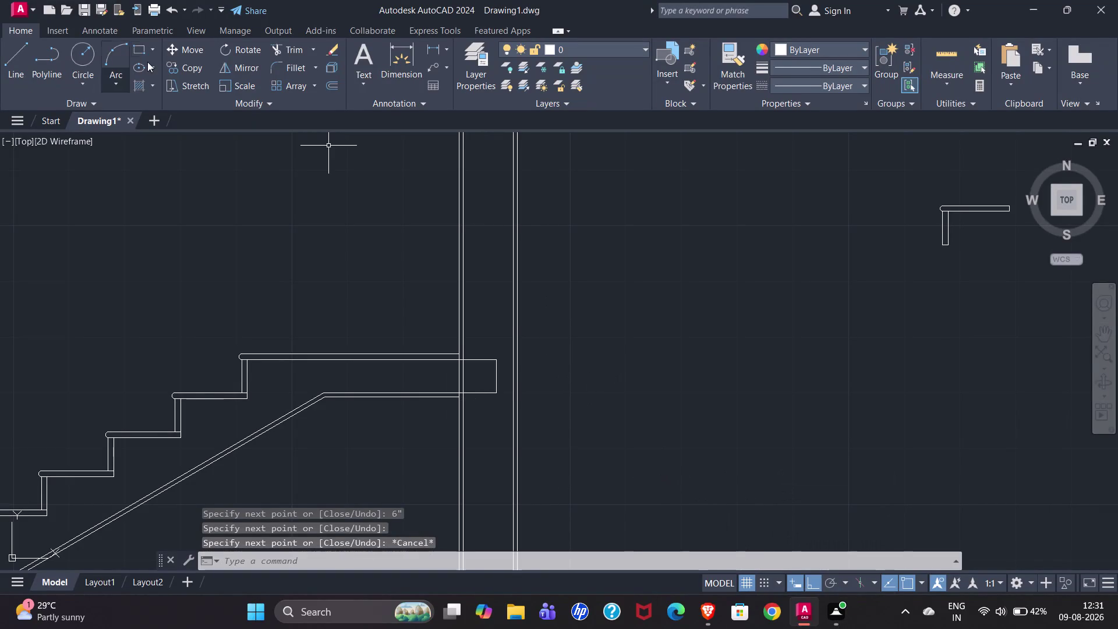
Fence-trim the excess line ends off the steps and waist slab, then zoom out.
click(284, 51)
drag(438, 380, 470, 376)
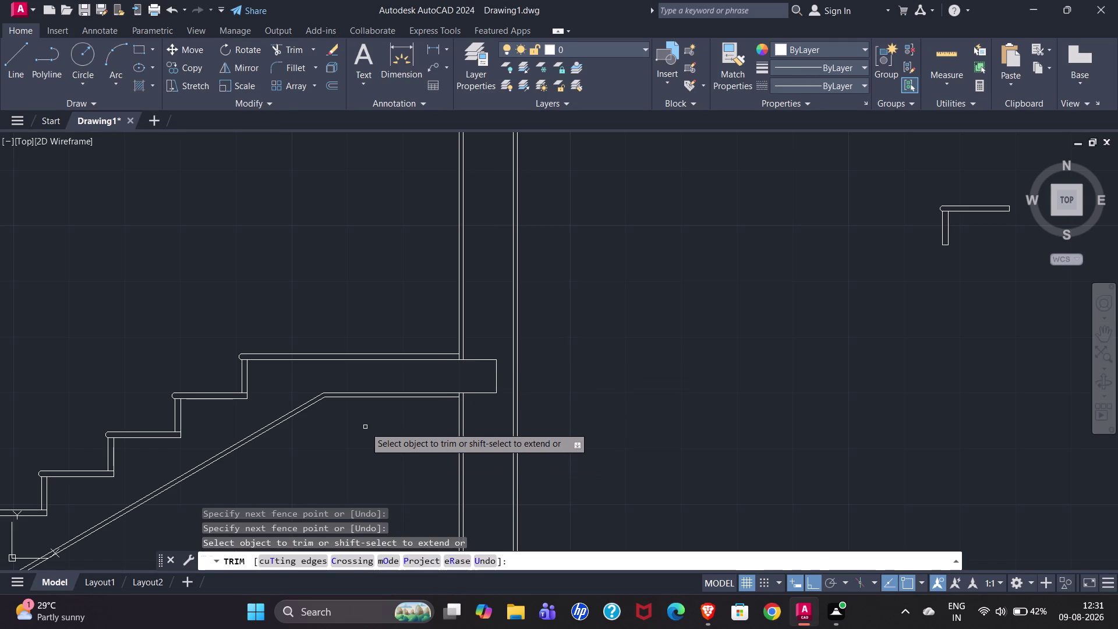
scroll(down, 3)
scroll(up, 3)
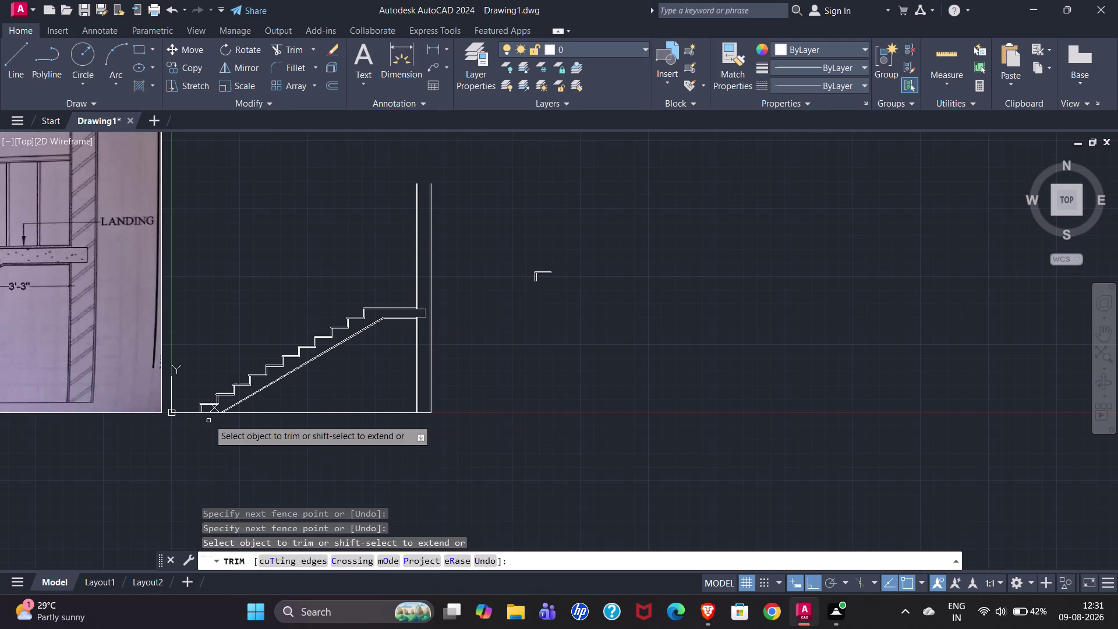
key(Escape)
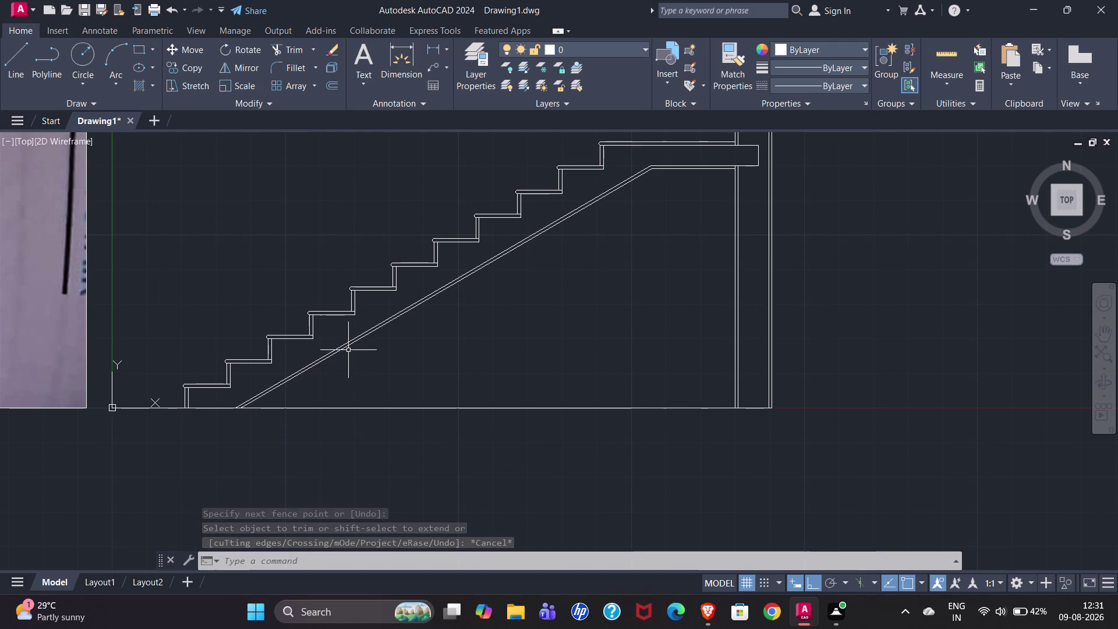
scroll(down, 3)
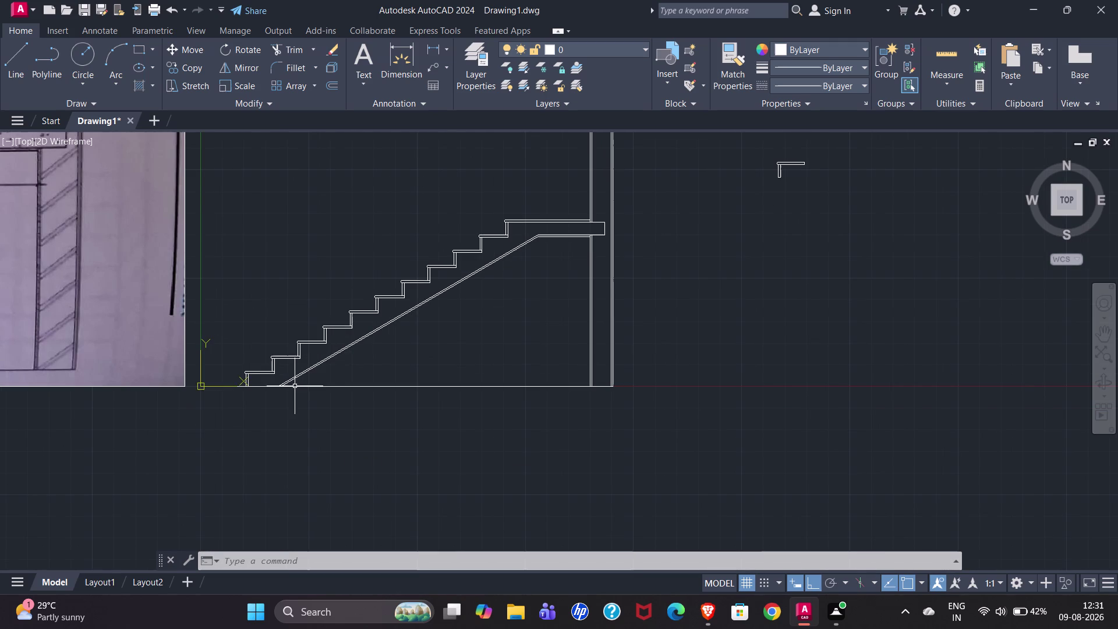
scroll(down, 3)
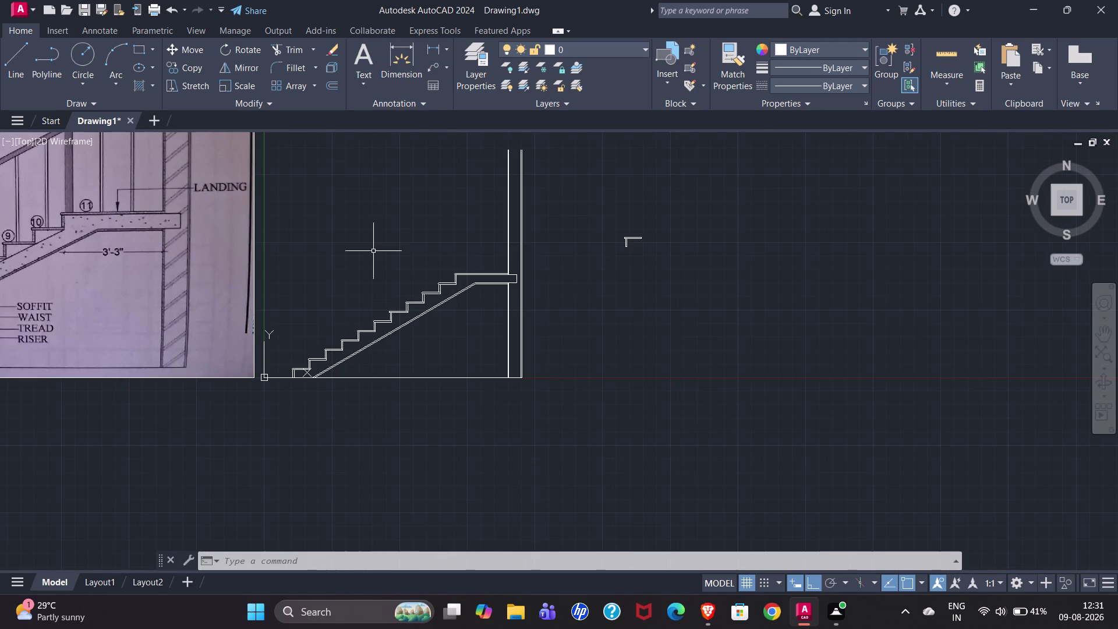
click(410, 35)
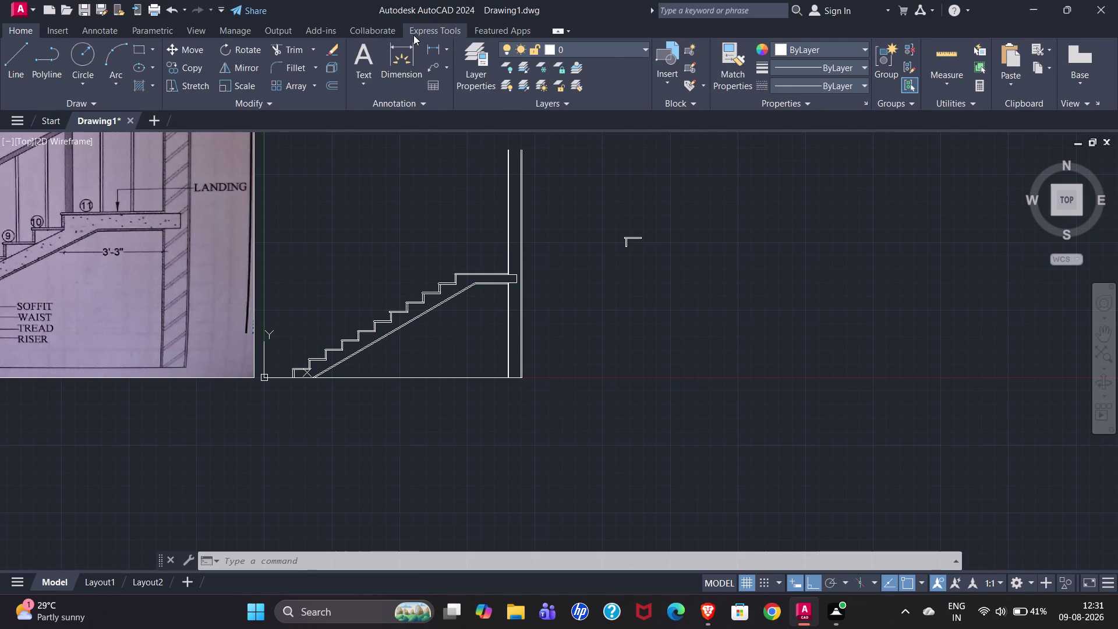
Start a break-line symbol with a 4-inch symbol size and 3-inch extension.
scroll(up, 3)
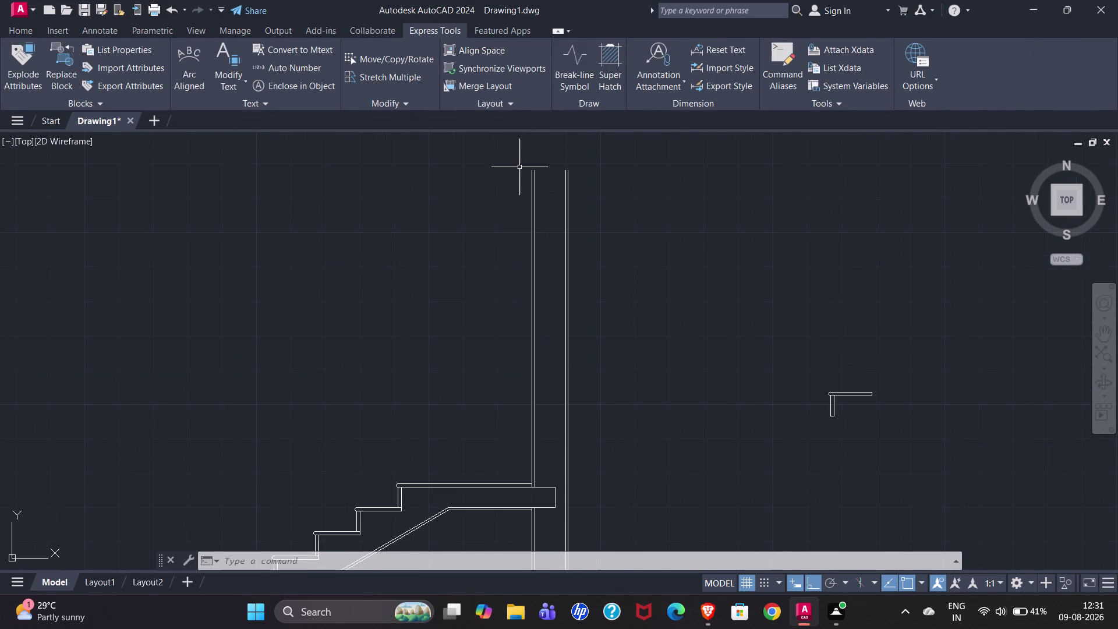
click(573, 63)
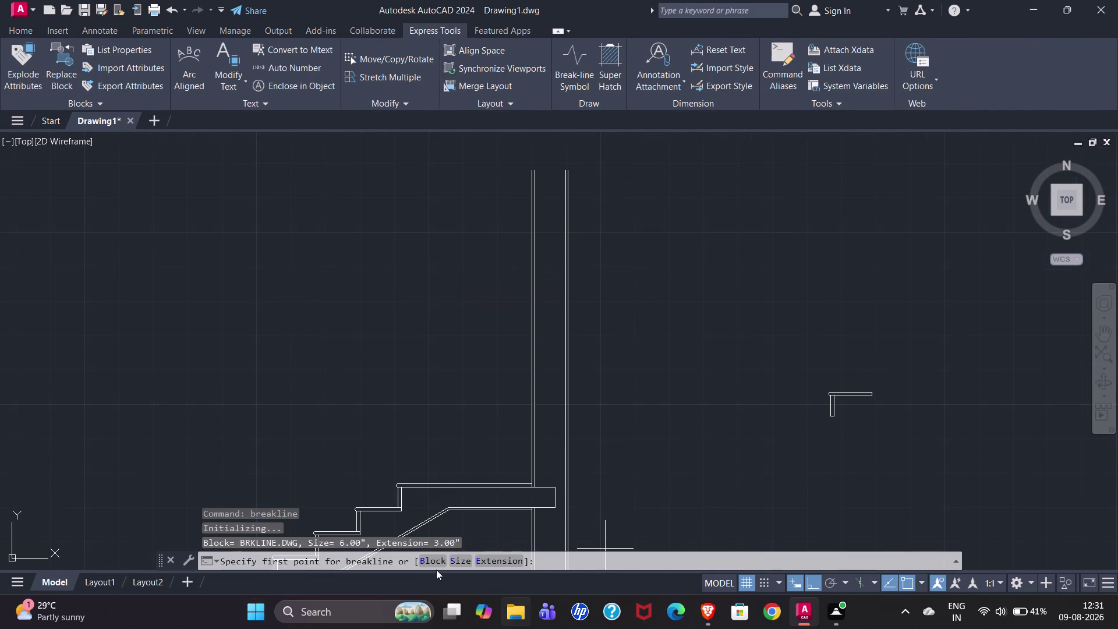
click(463, 558)
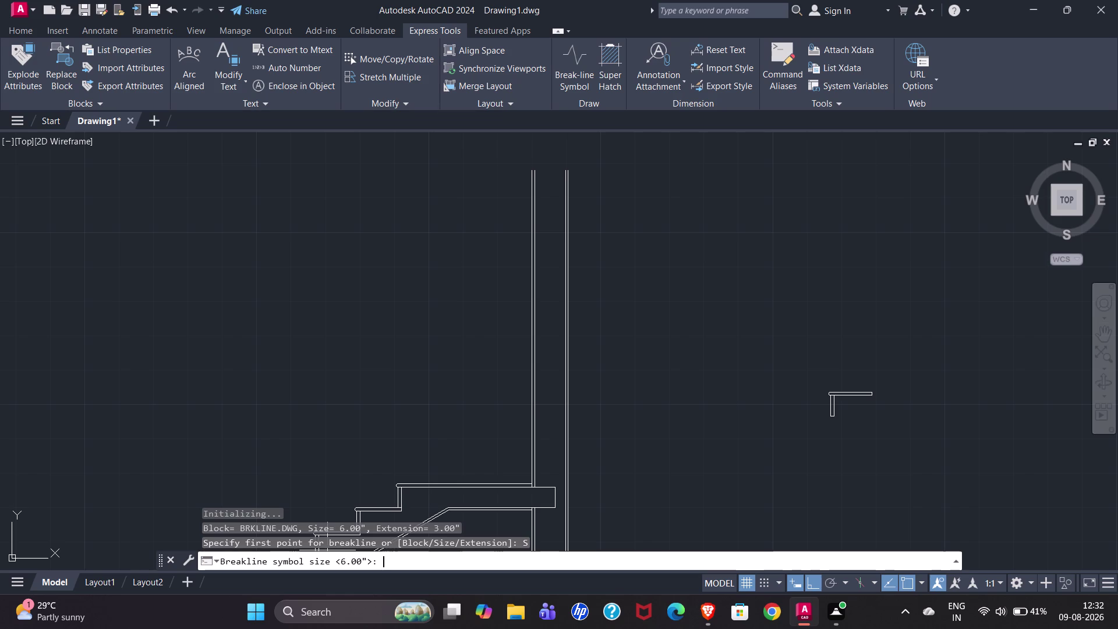
key(4)
key(shift+quotedbl)
key(Return)
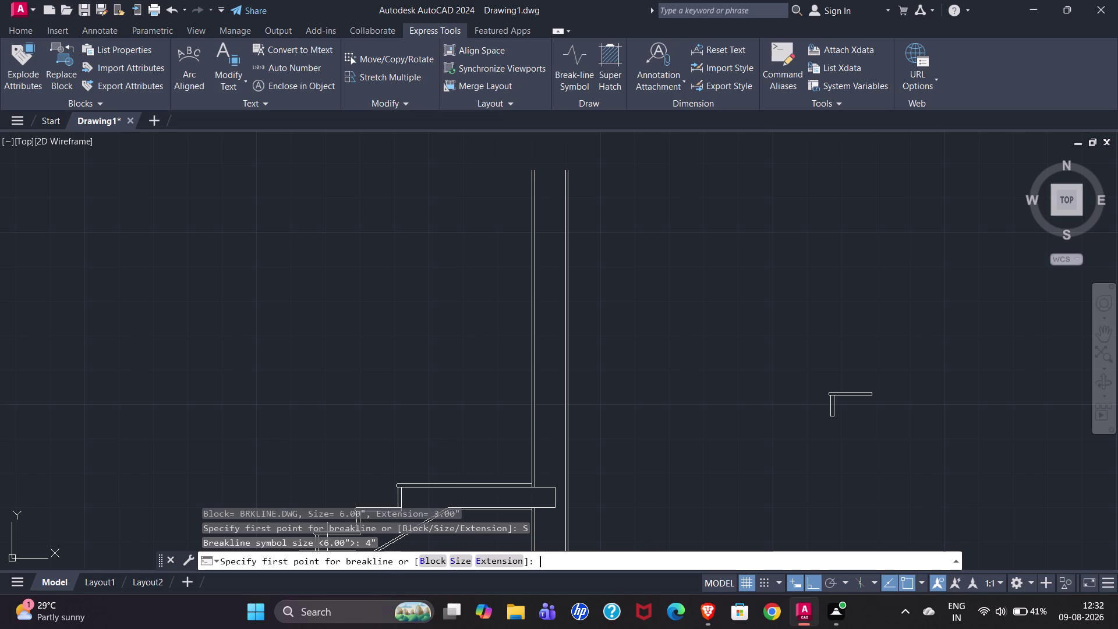
click(485, 561)
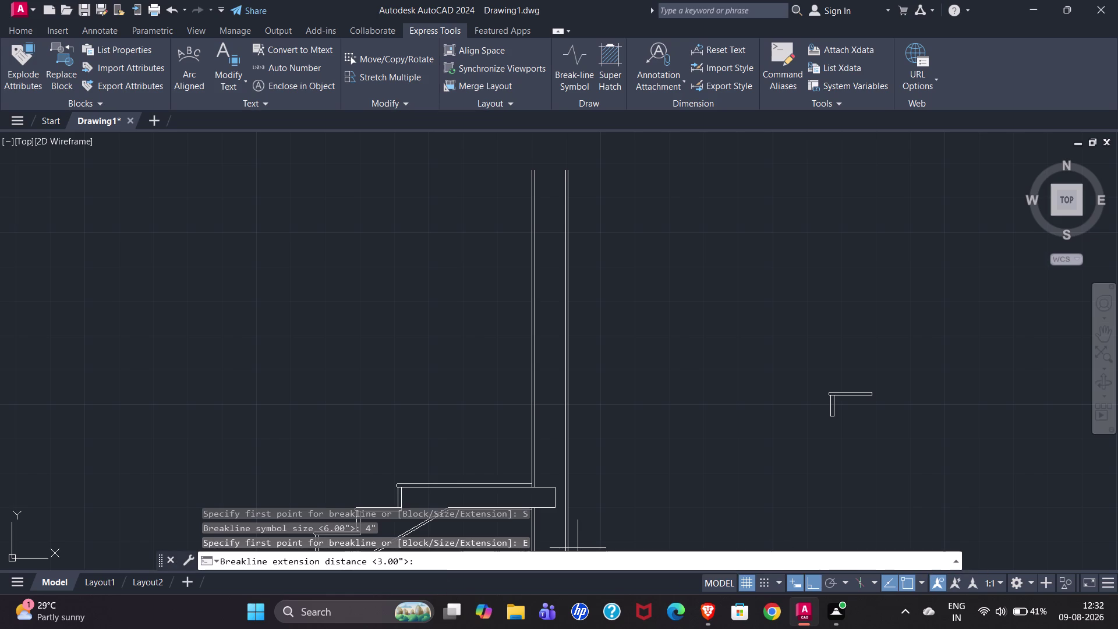
text(3")
key(Return)
Place the break line across the wall top, with the symbol at its midpoint.
scroll(up, 3)
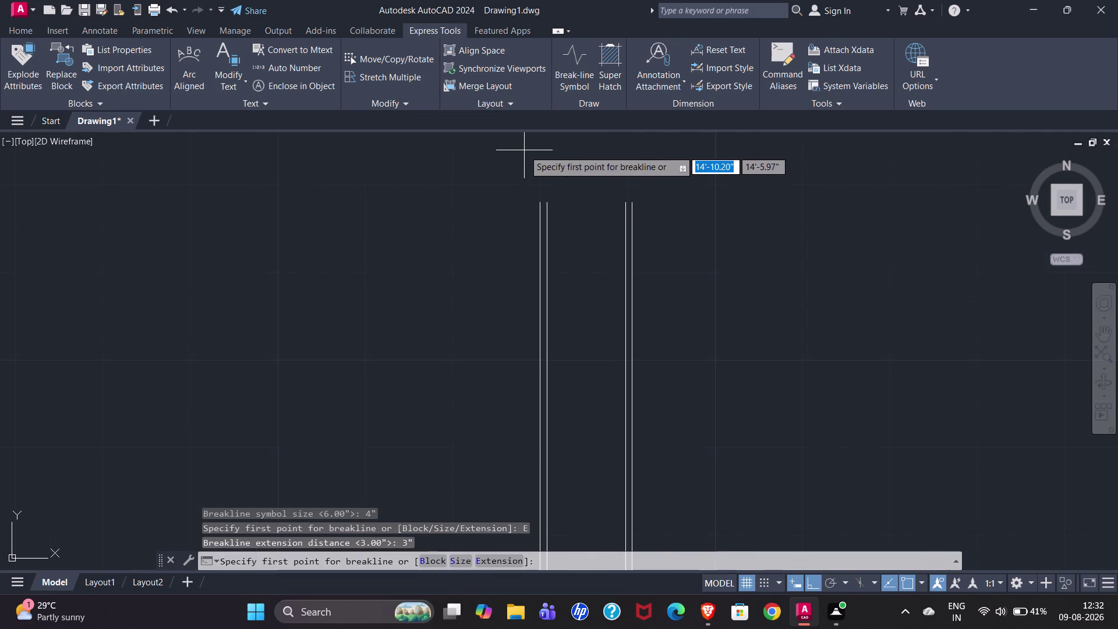
click(540, 202)
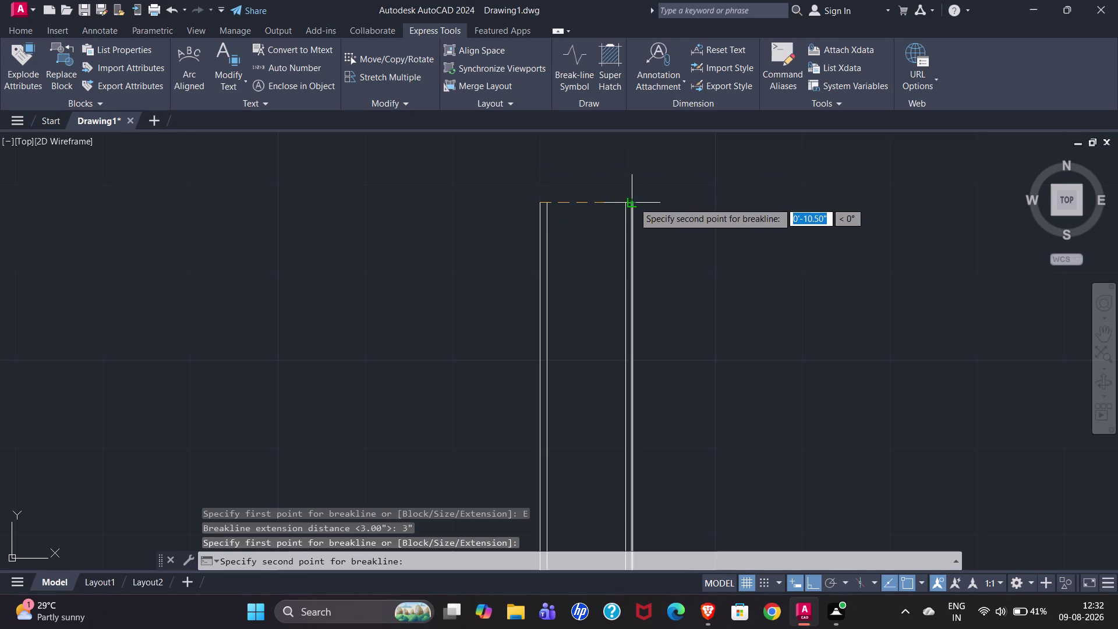
click(634, 202)
click(586, 201)
scroll(down, 3)
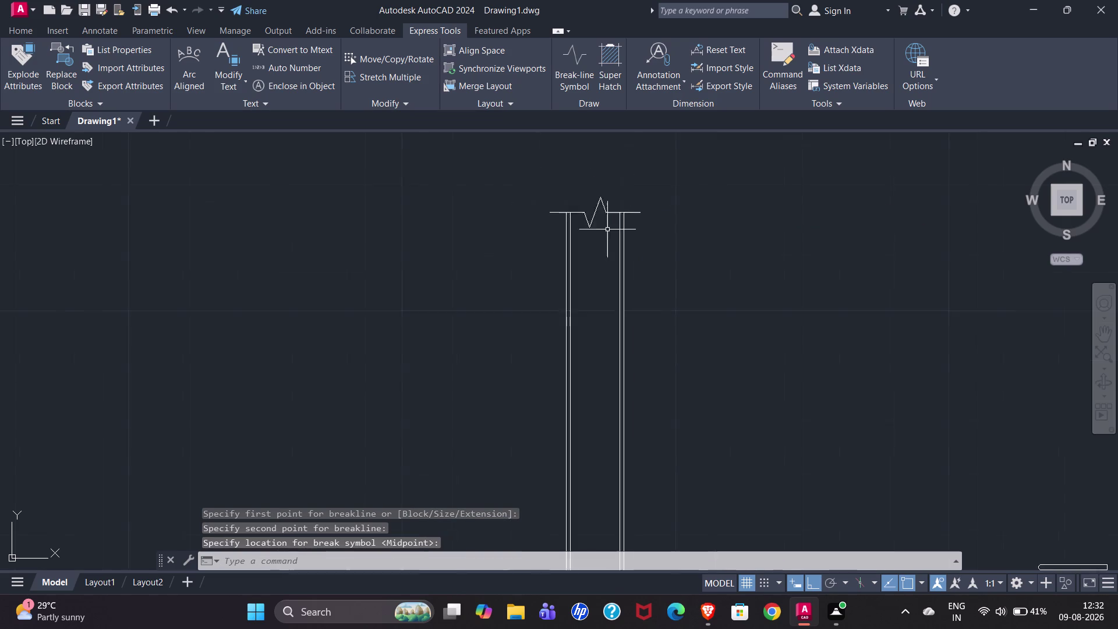
scroll(down, 3)
scroll(down, 3)
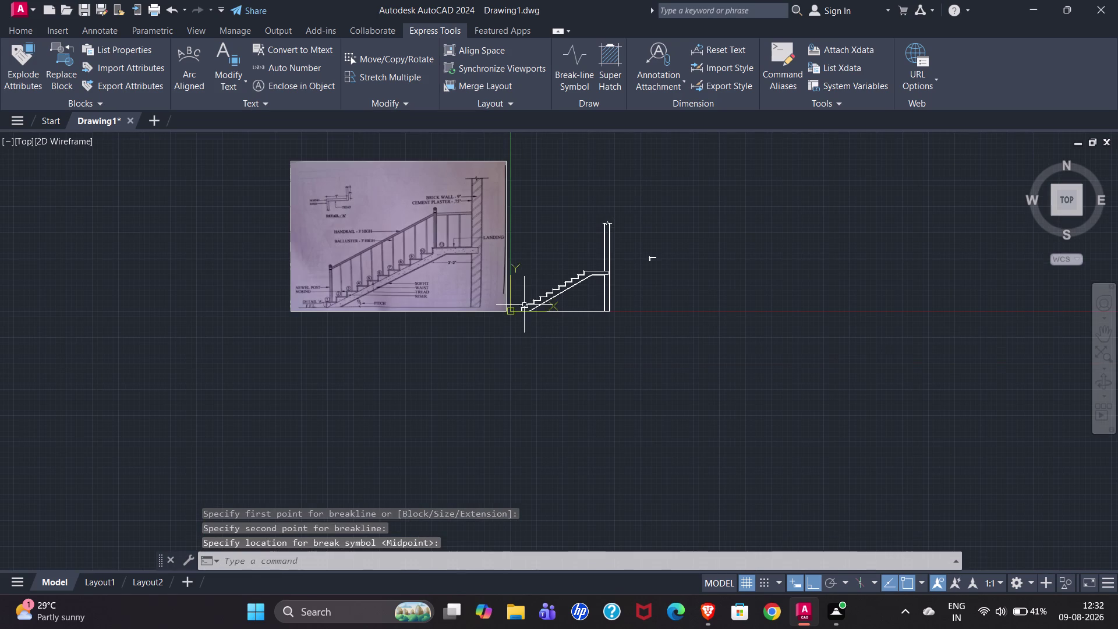
Compare the staircase section with the reference image, then return to the Home ribbon tools.
scroll(up, 3)
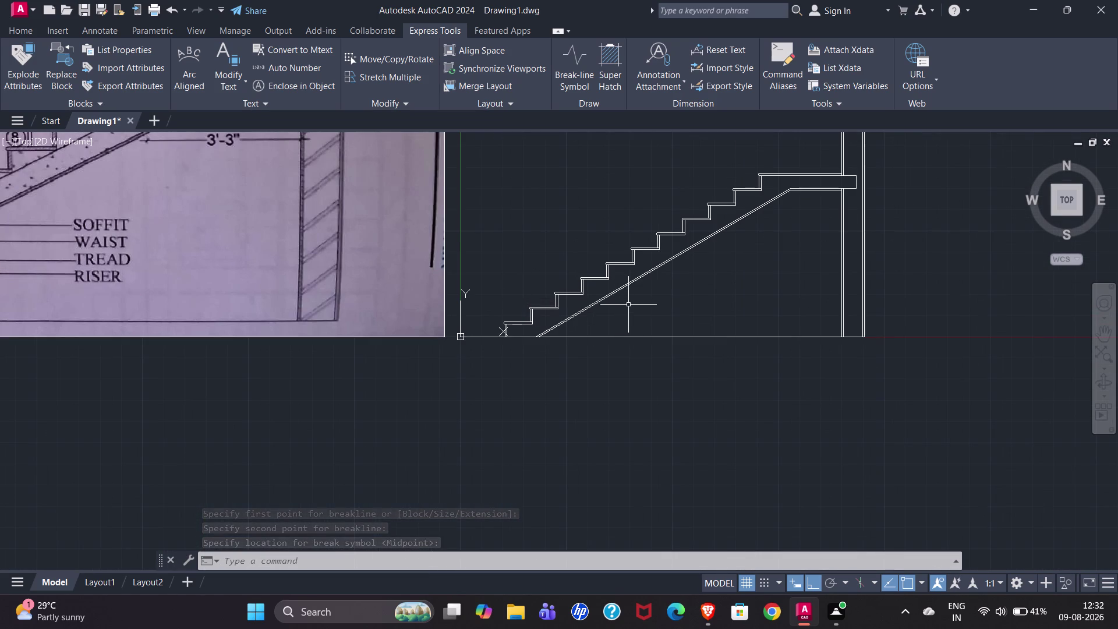
scroll(down, 3)
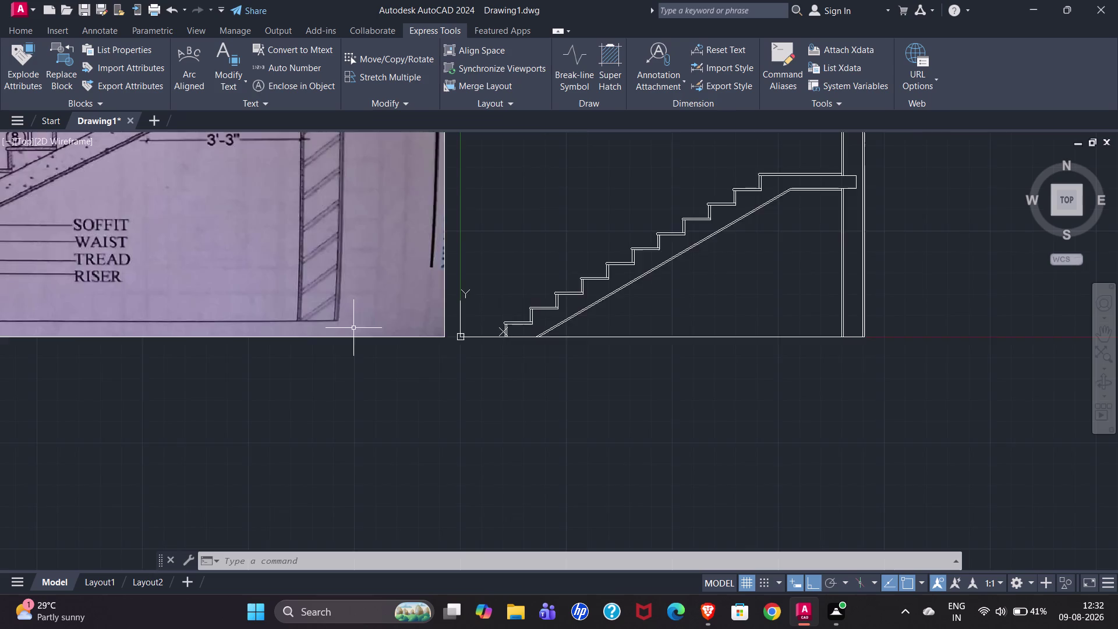
scroll(up, 3)
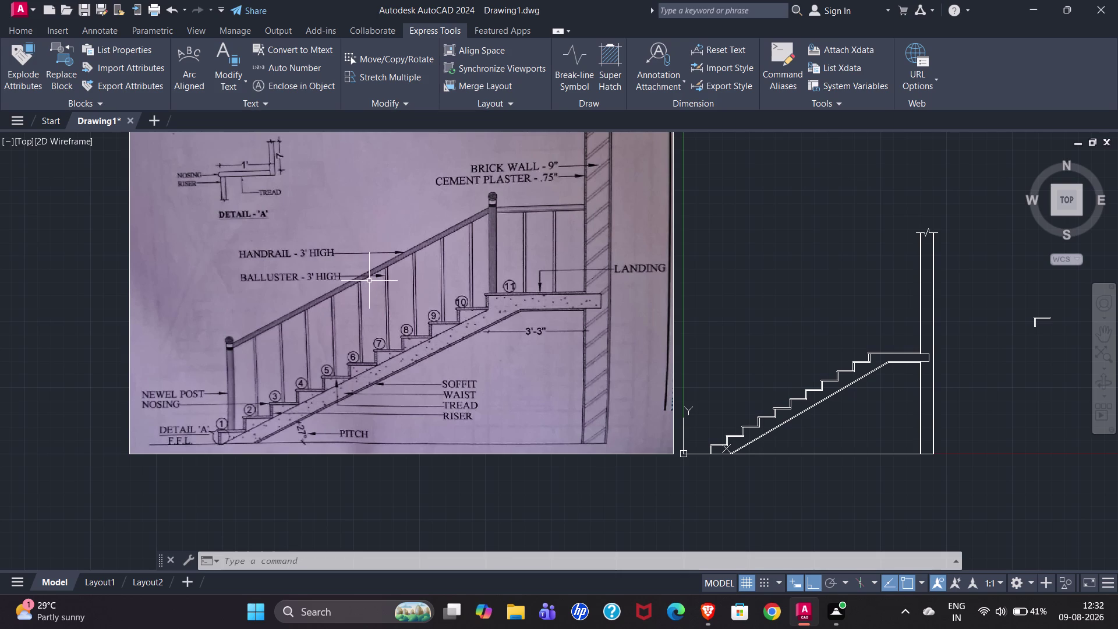
scroll(down, 3)
scroll(down, 3)
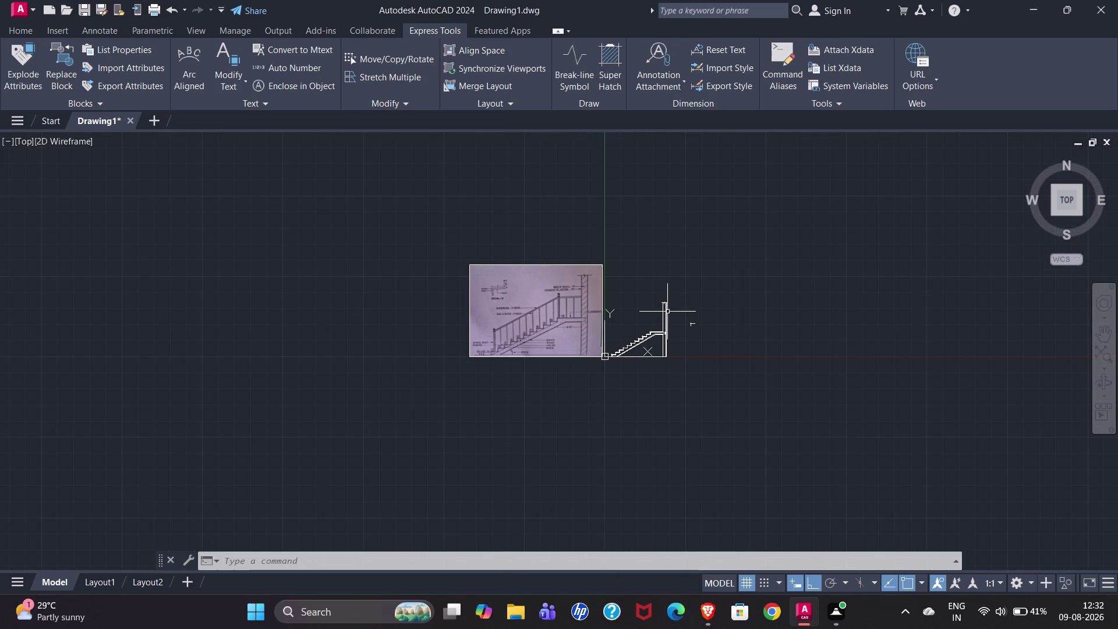
scroll(up, 3)
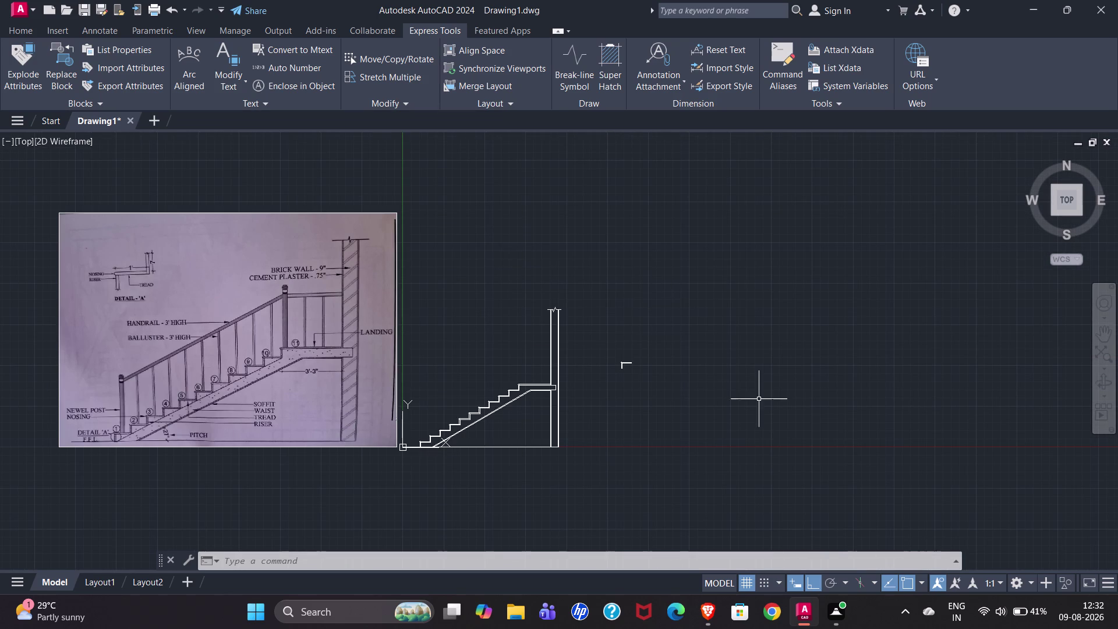
click(5, 29)
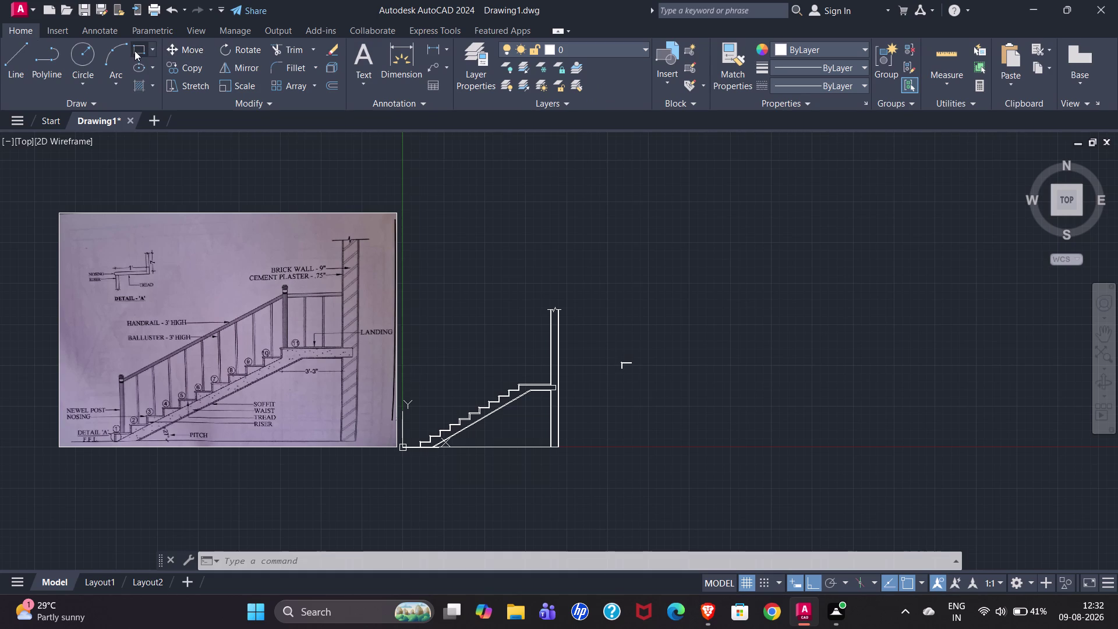
click(134, 50)
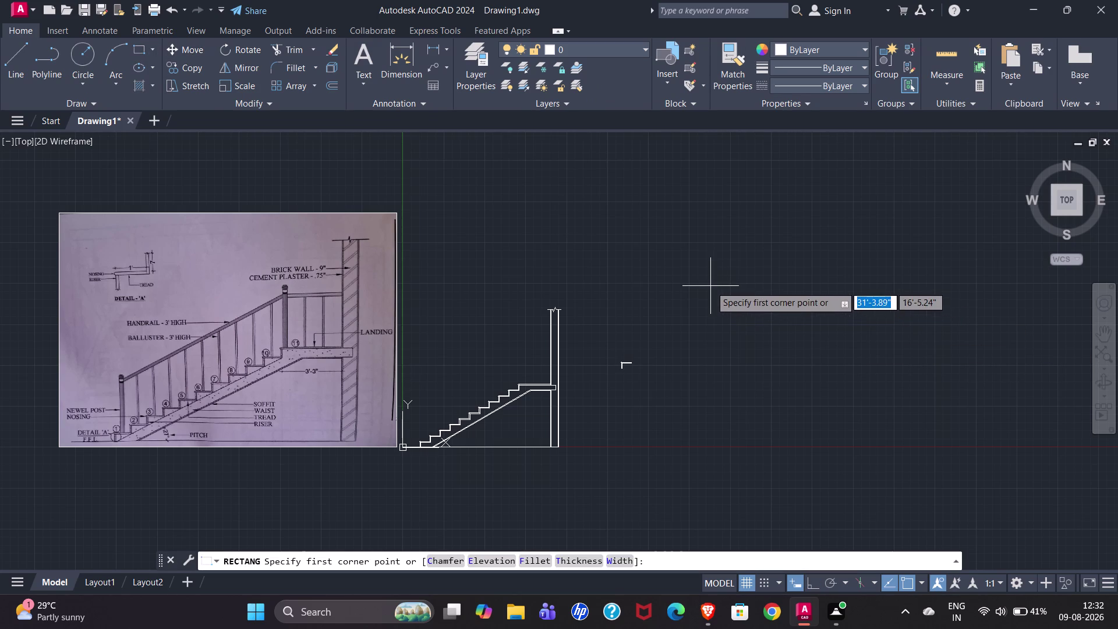
Draw a 3-inch by 3-foot upright rectangle to the right of the staircase.
click(687, 295)
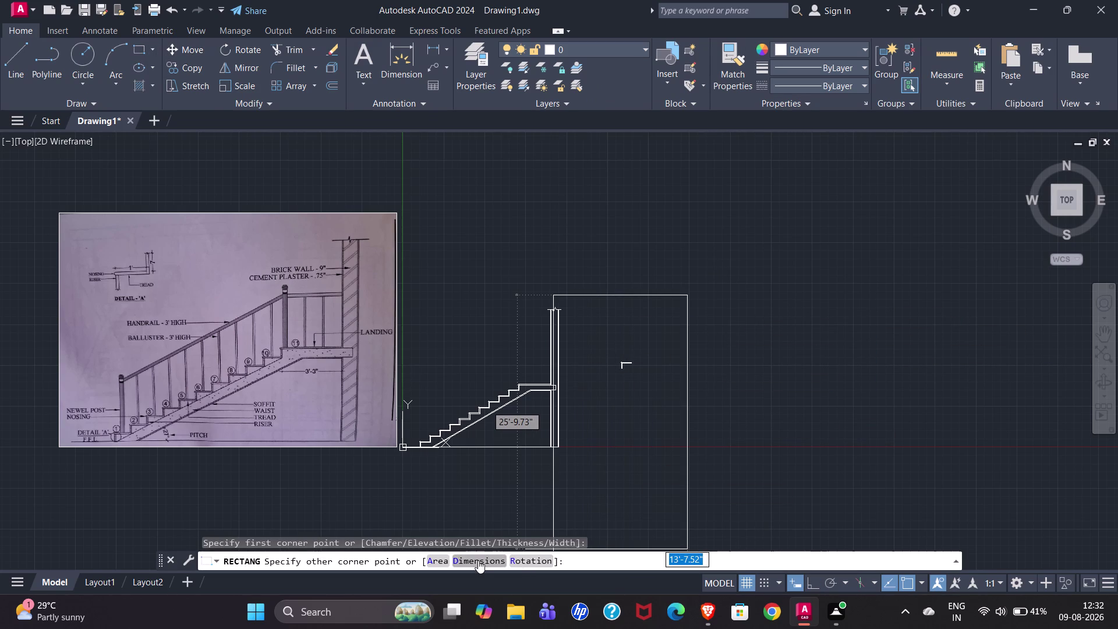
click(478, 560)
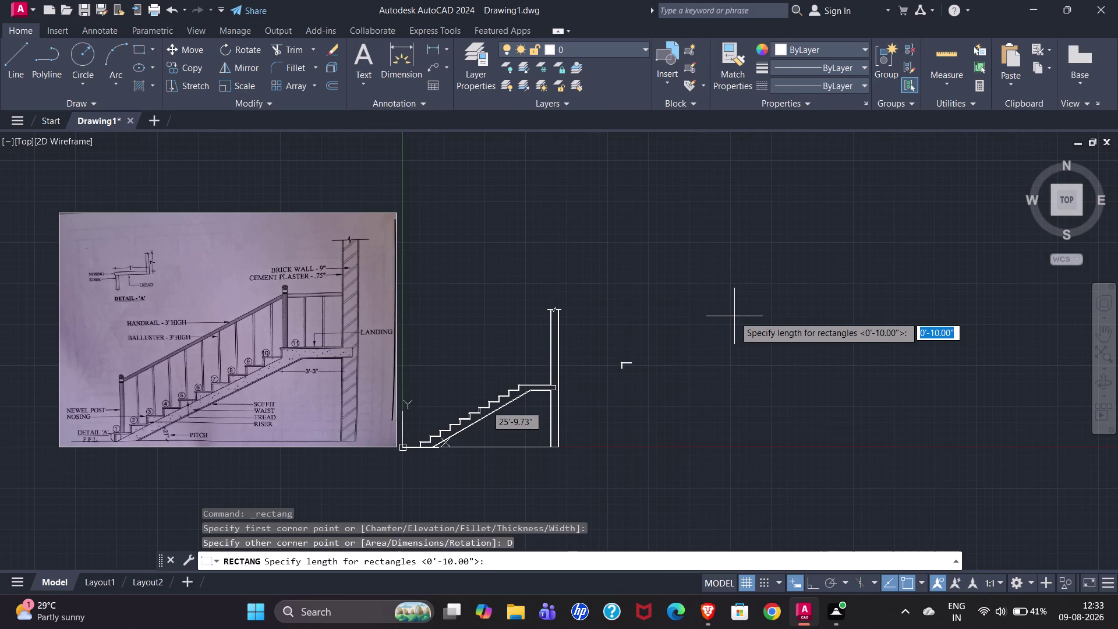
text(3")
key(Return)
key(3)
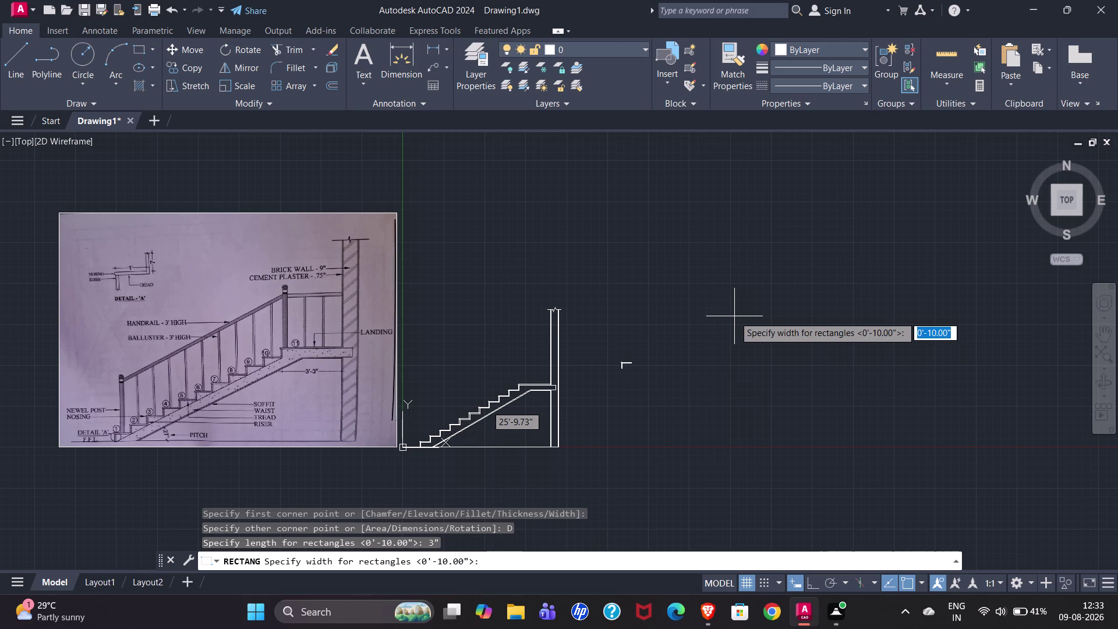
key(apostrophe)
key(Return)
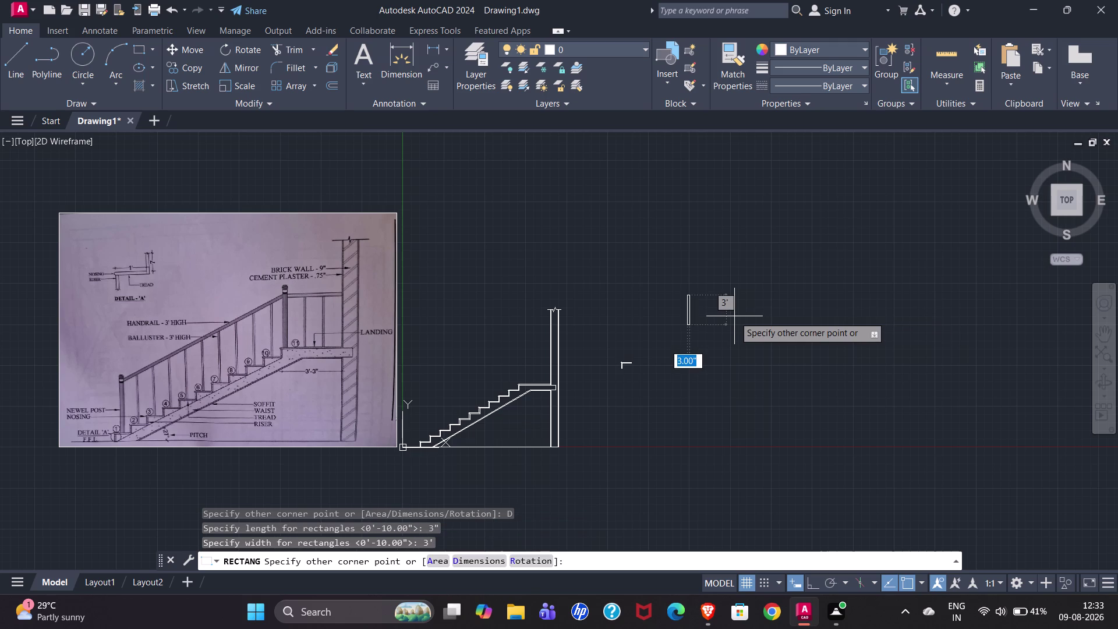
click(735, 316)
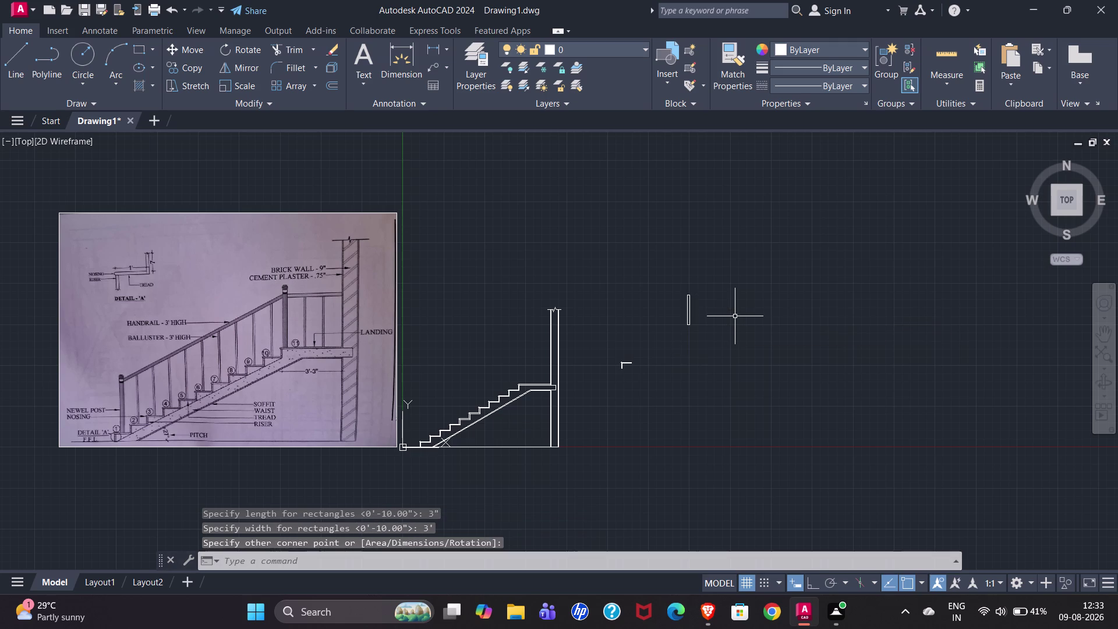
Draw a 1-inch by 3-foot baluster rectangle beside the first one.
click(141, 49)
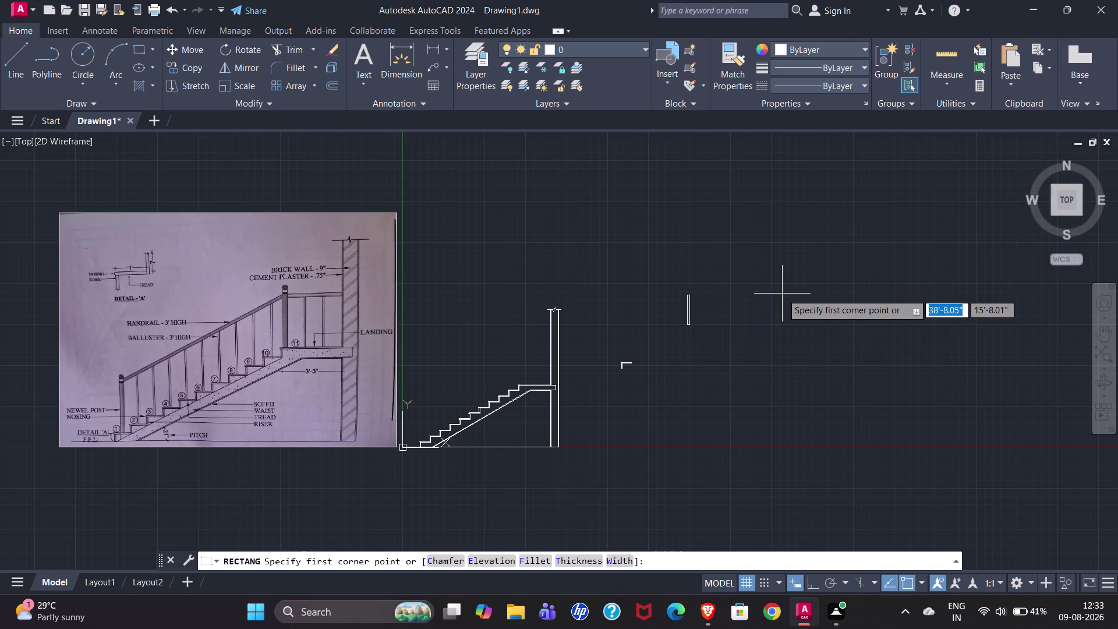
click(760, 297)
click(470, 561)
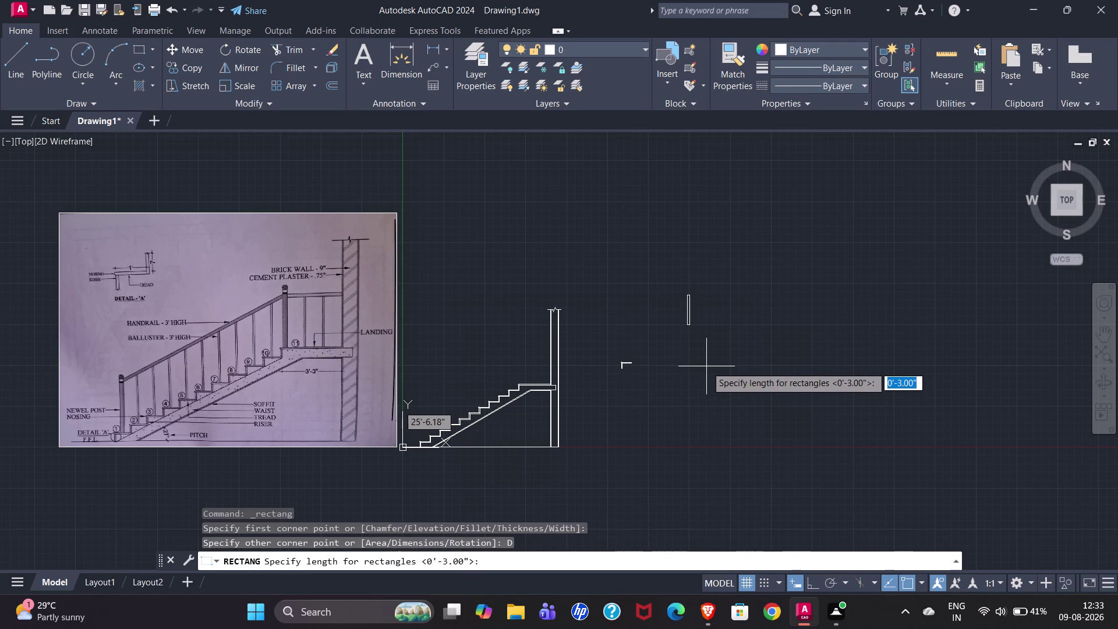
key(3)
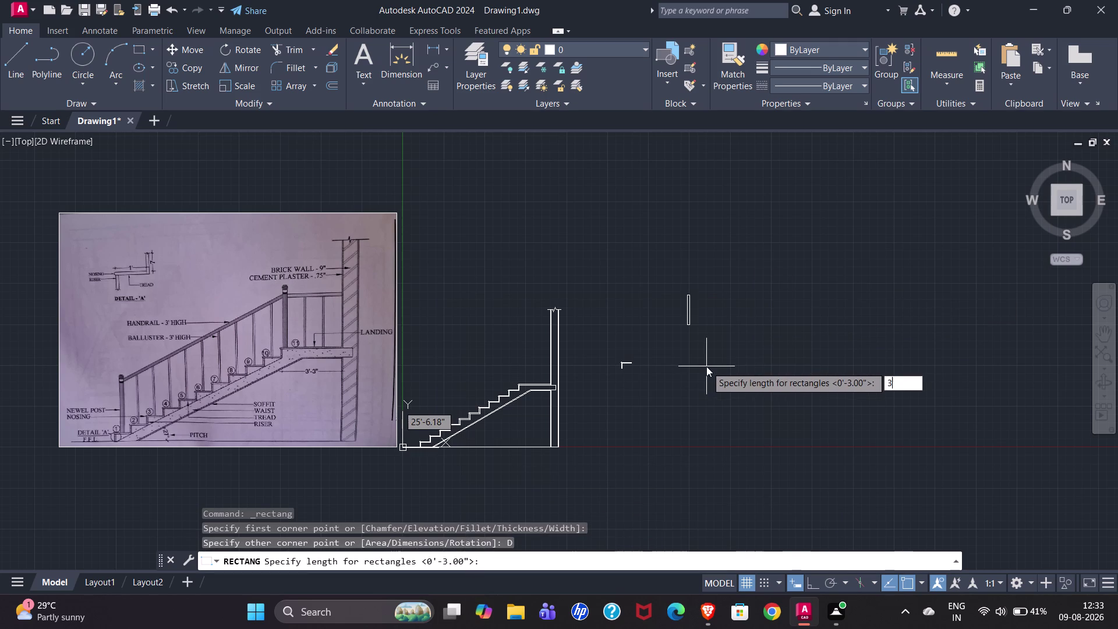
key(BackSpace)
text(1")
key(Return)
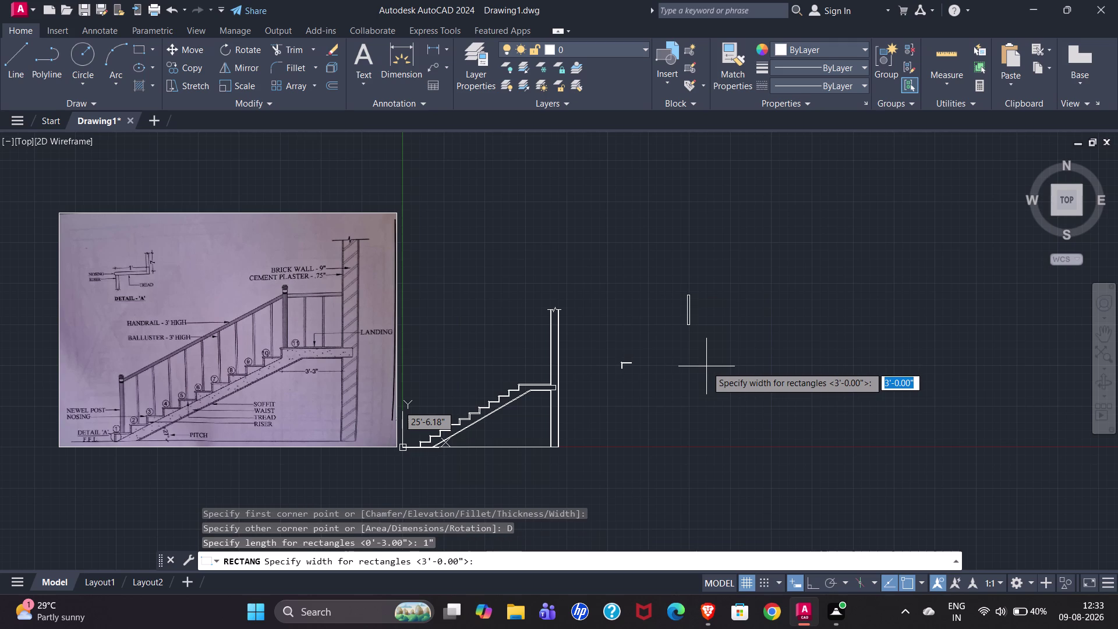
key(3)
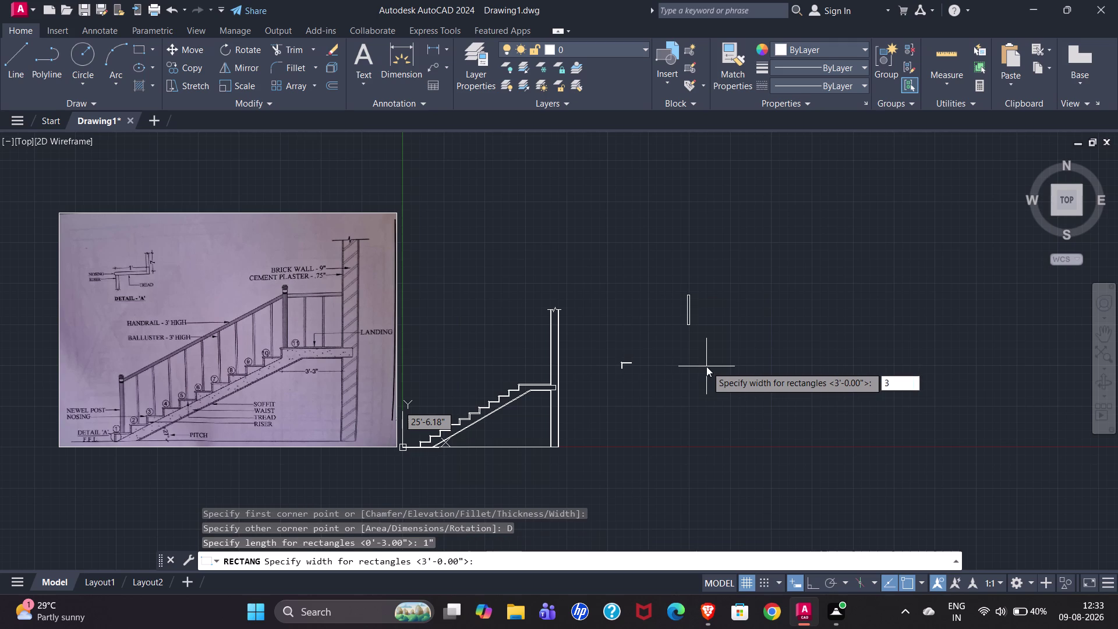
key(apostrophe)
key(Return)
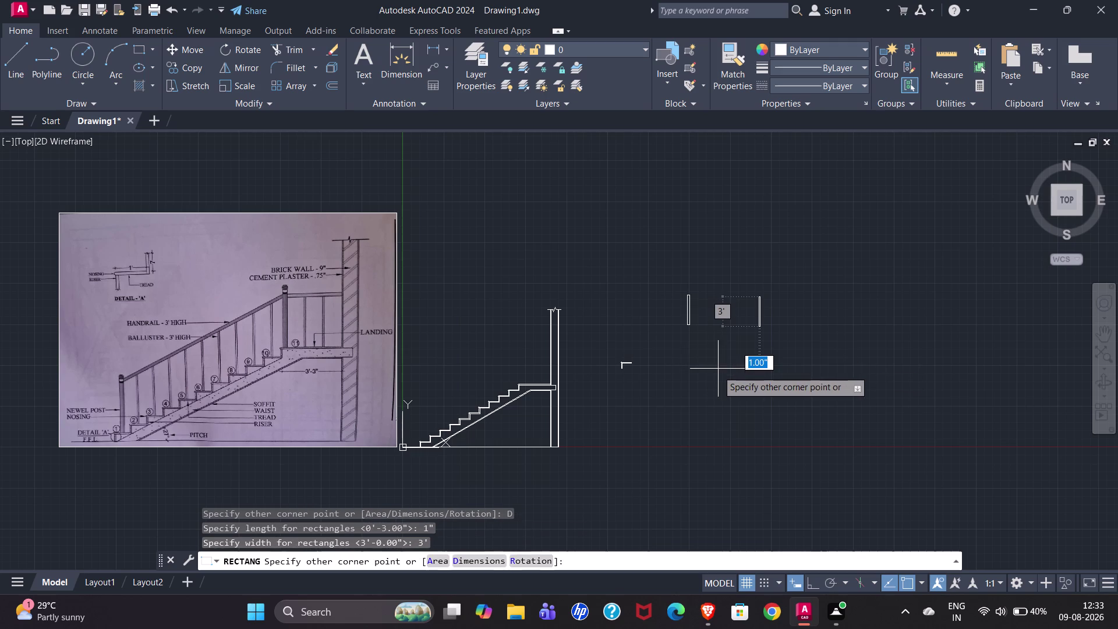
click(717, 373)
click(671, 272)
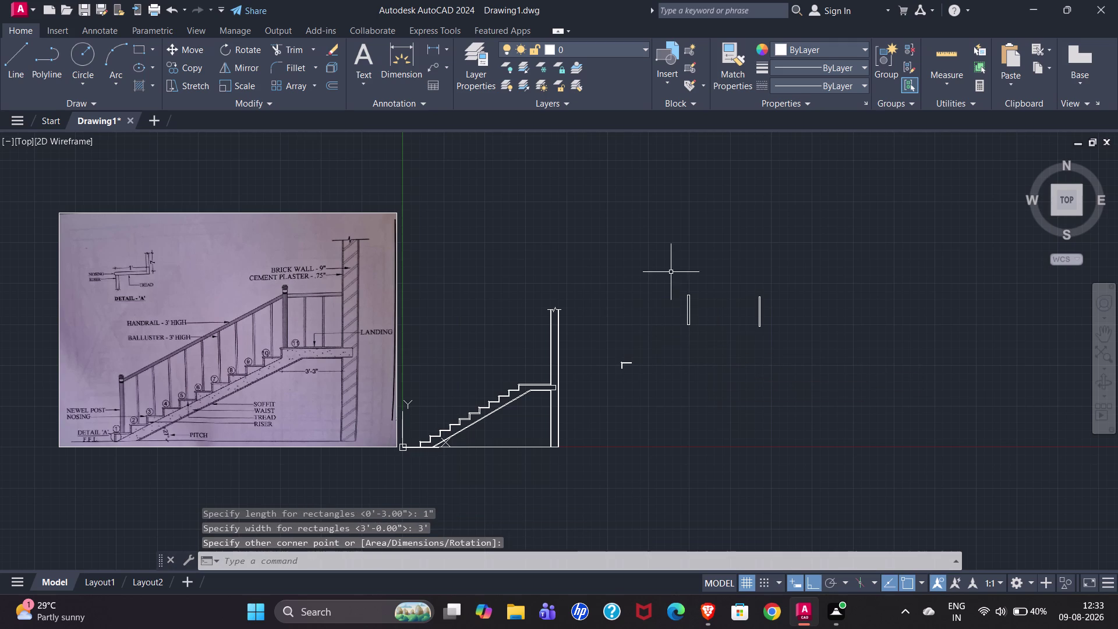
click(708, 340)
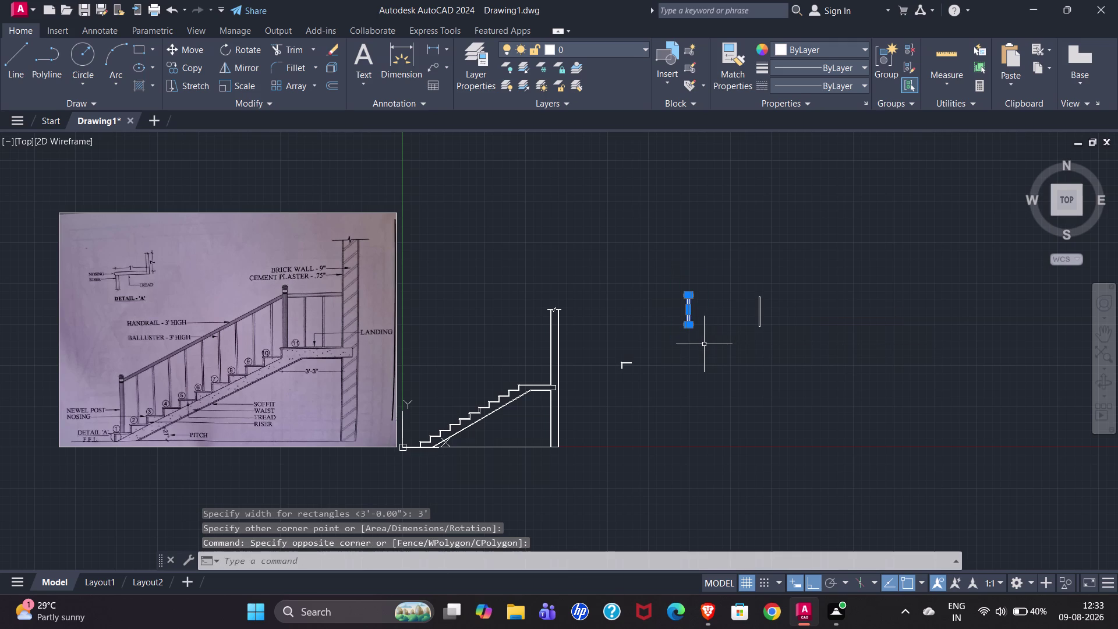
Copy the baluster rectangle from its bottom point onto three lower treads.
text(CO)
key(Return)
scroll(up, 3)
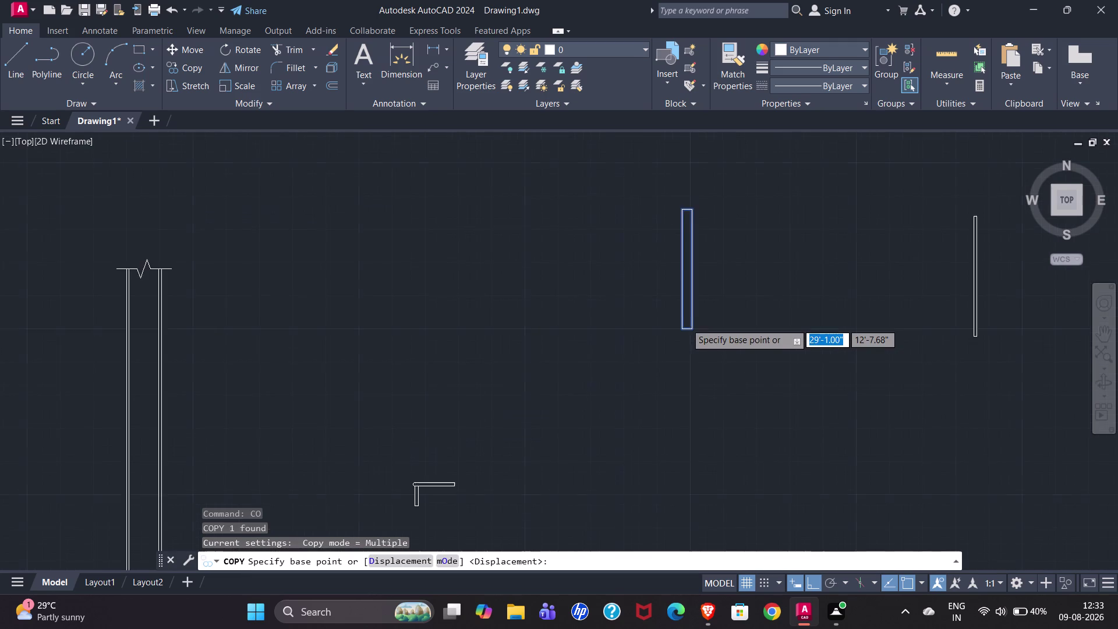
click(686, 334)
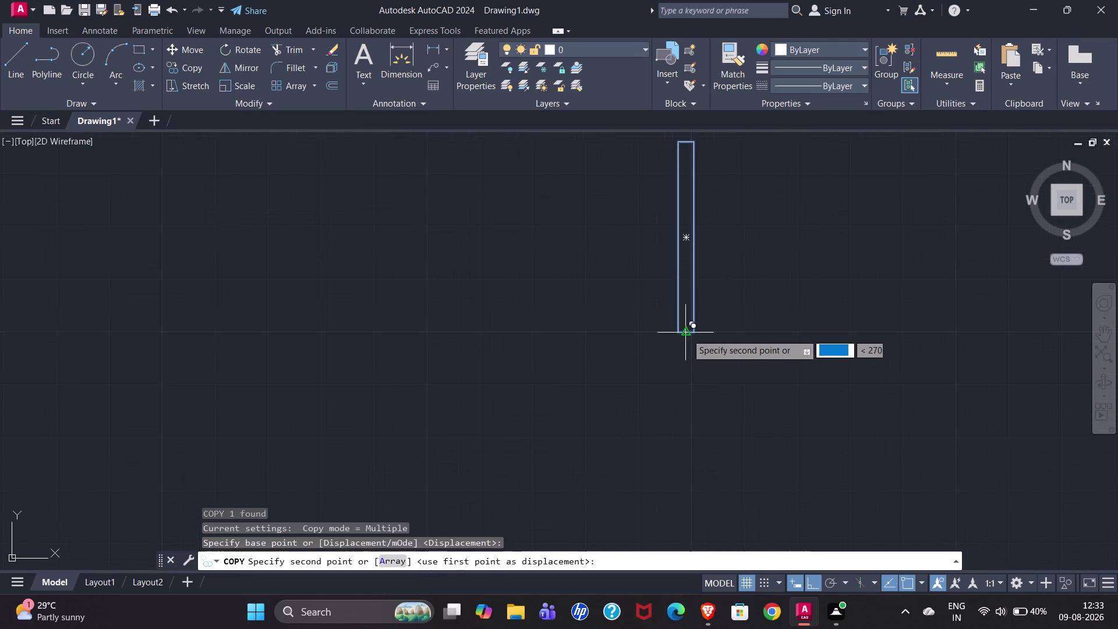
scroll(down, 3)
scroll(up, 3)
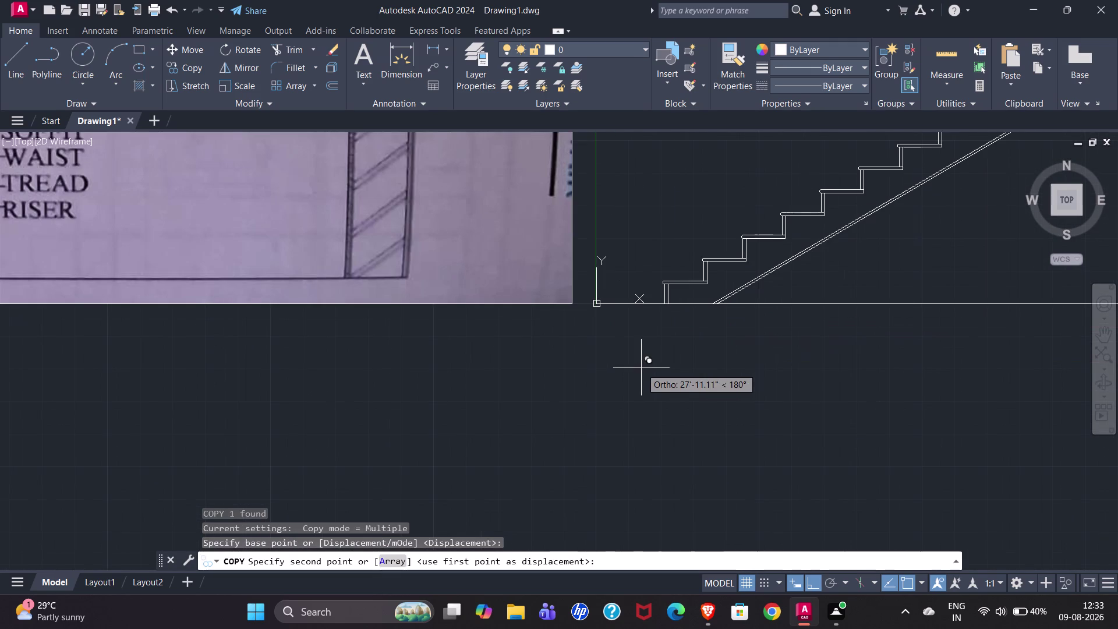
scroll(up, 3)
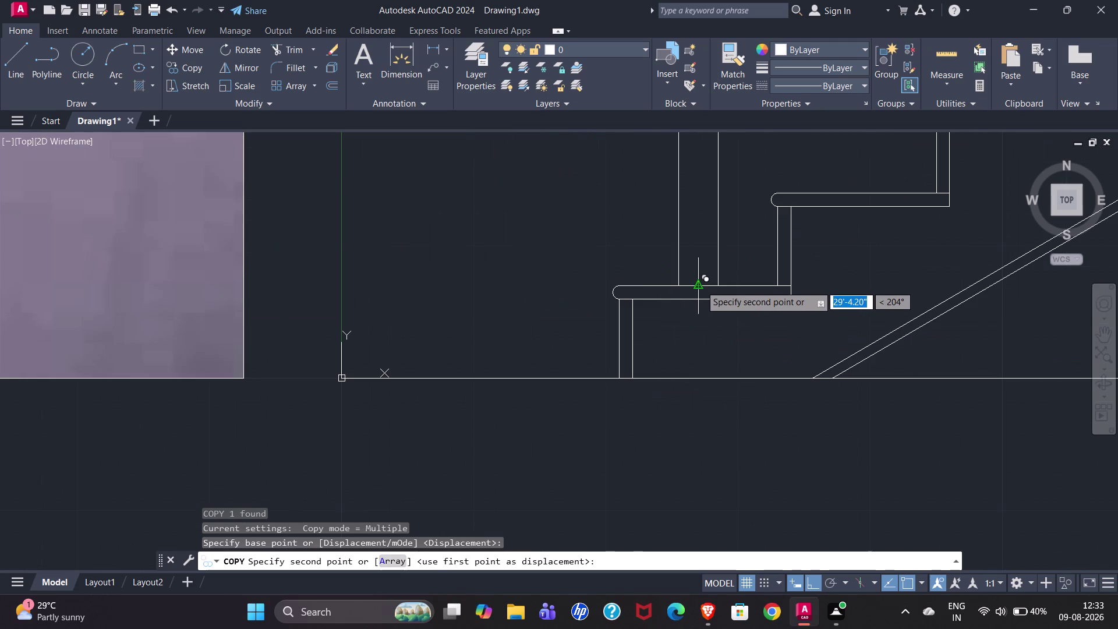
click(701, 285)
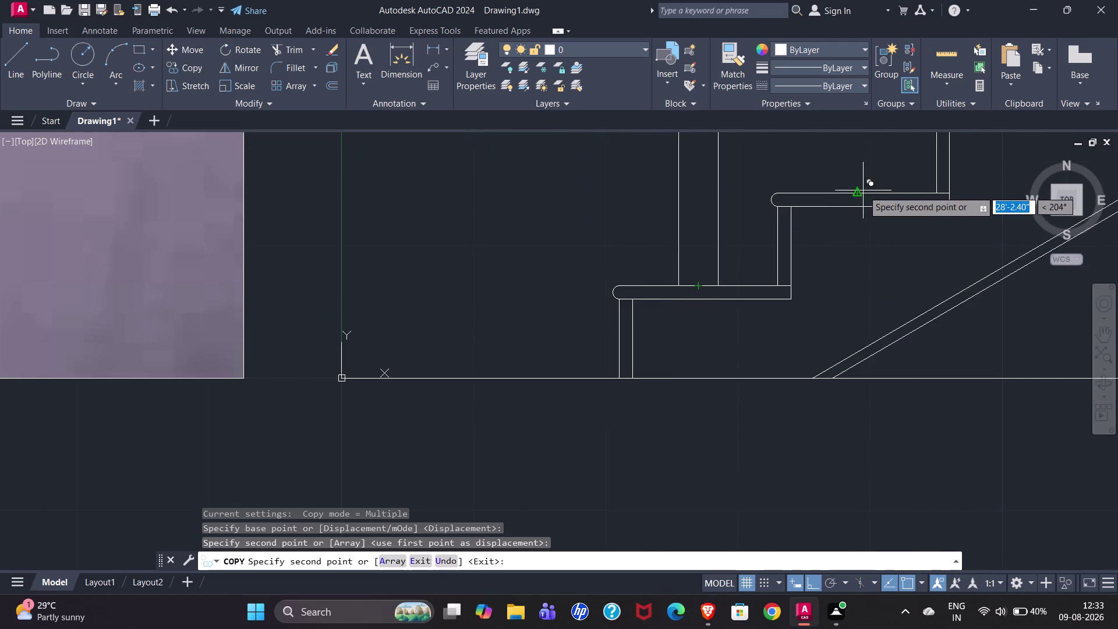
click(854, 191)
scroll(down, 3)
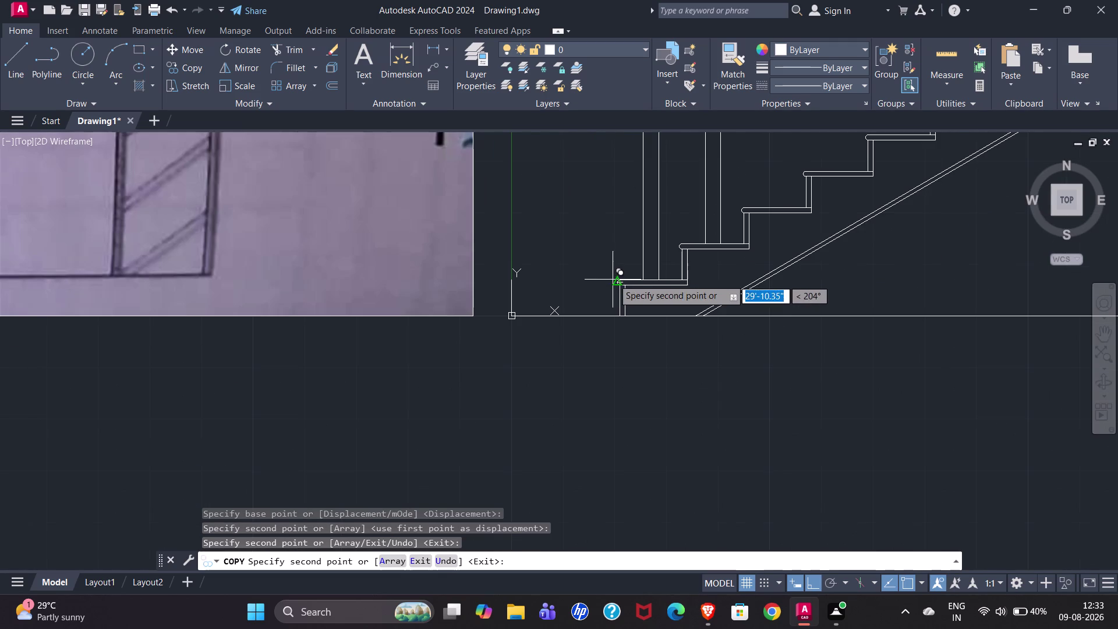
click(773, 205)
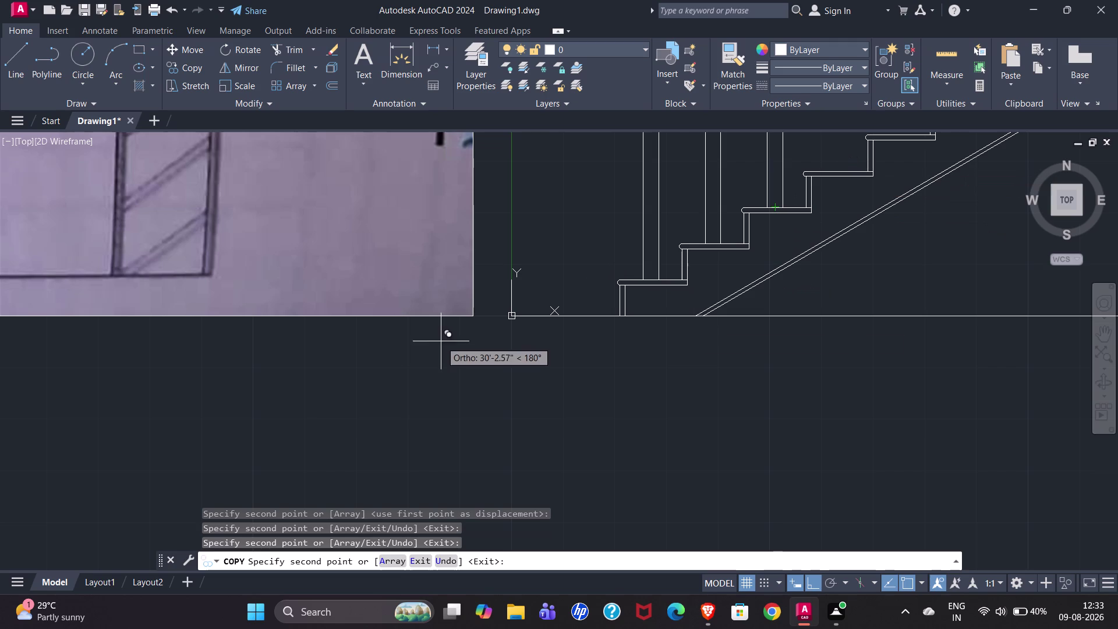
scroll(down, 3)
key(Escape)
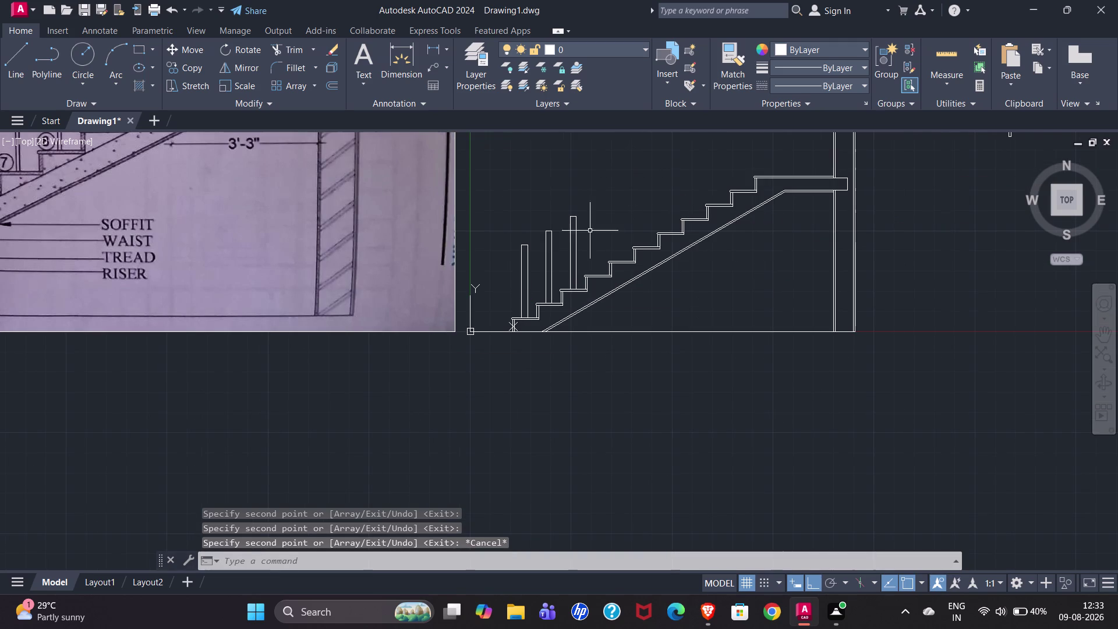
Clear the window selection, pick one lower-tread baluster, and run CO on it.
drag(590, 231, 555, 240)
click(545, 243)
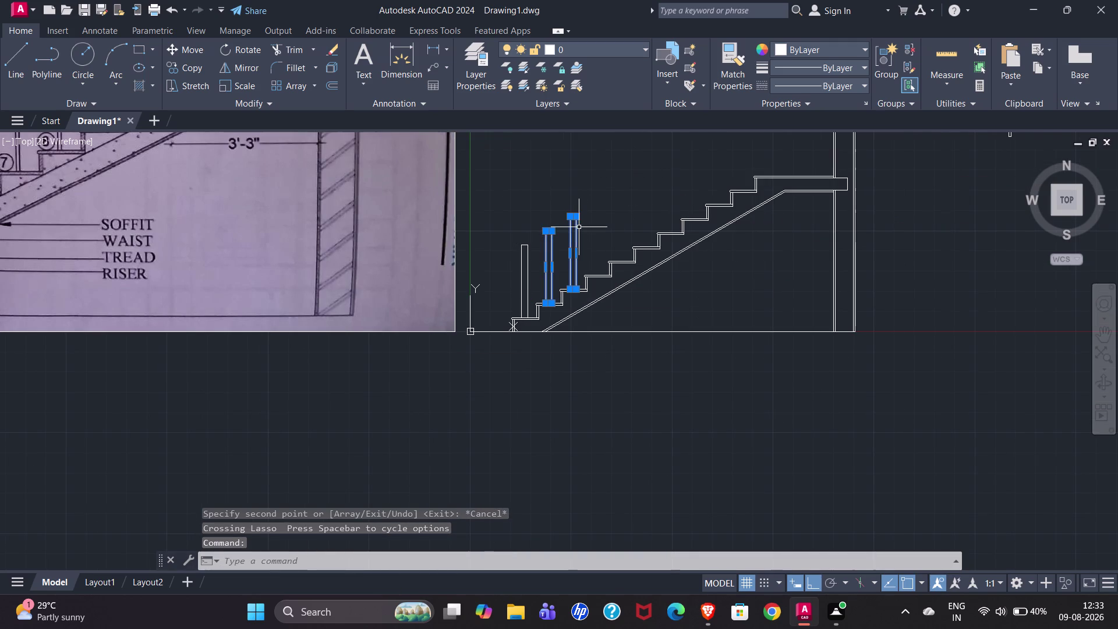
click(544, 224)
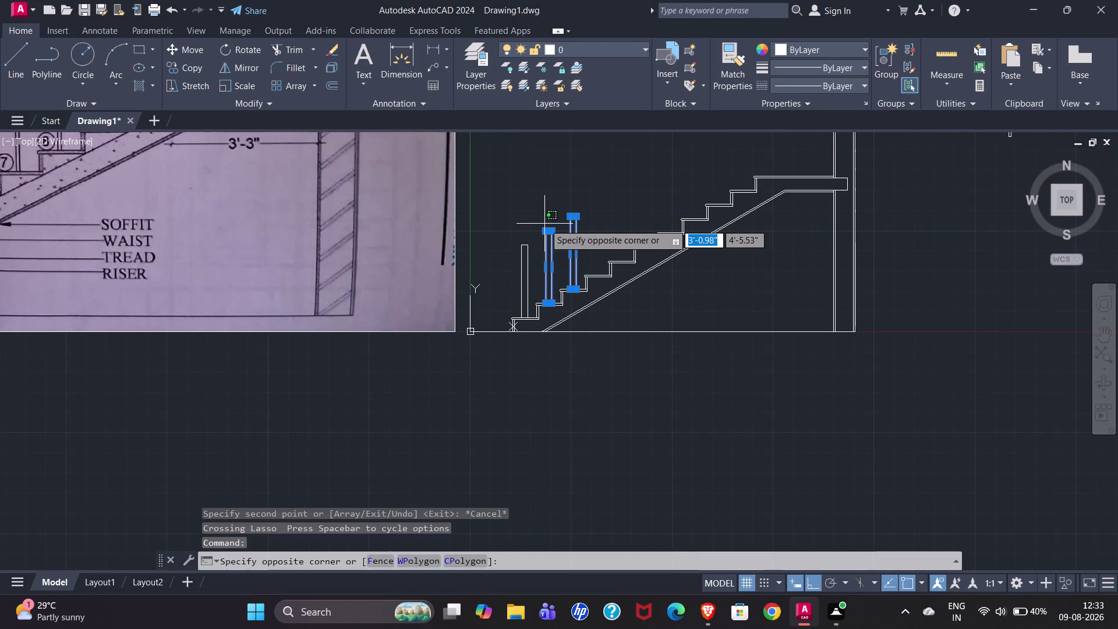
key(Escape)
key(Escape)
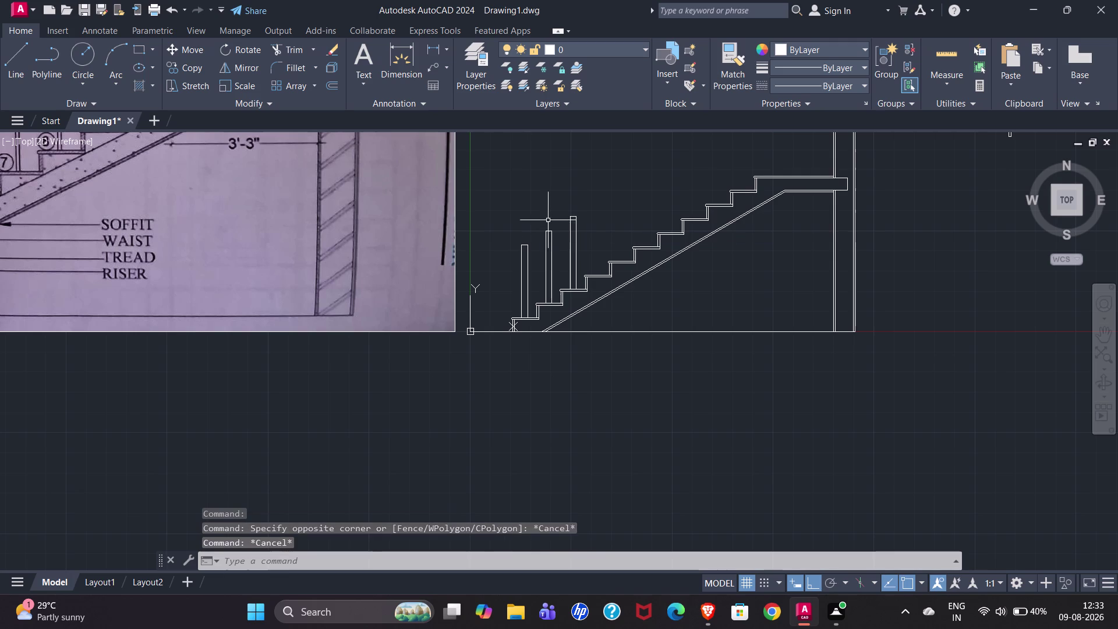
click(545, 246)
text(C)
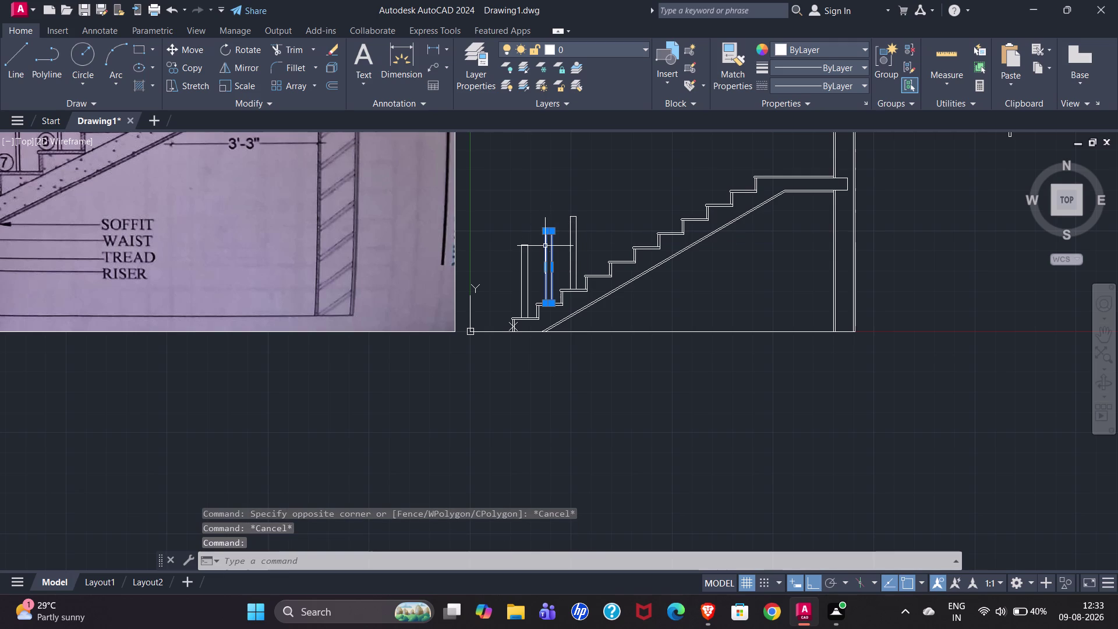
text(O)
key(Return)
Copy the baluster from its base onto the top tread next to the landing.
scroll(up, 3)
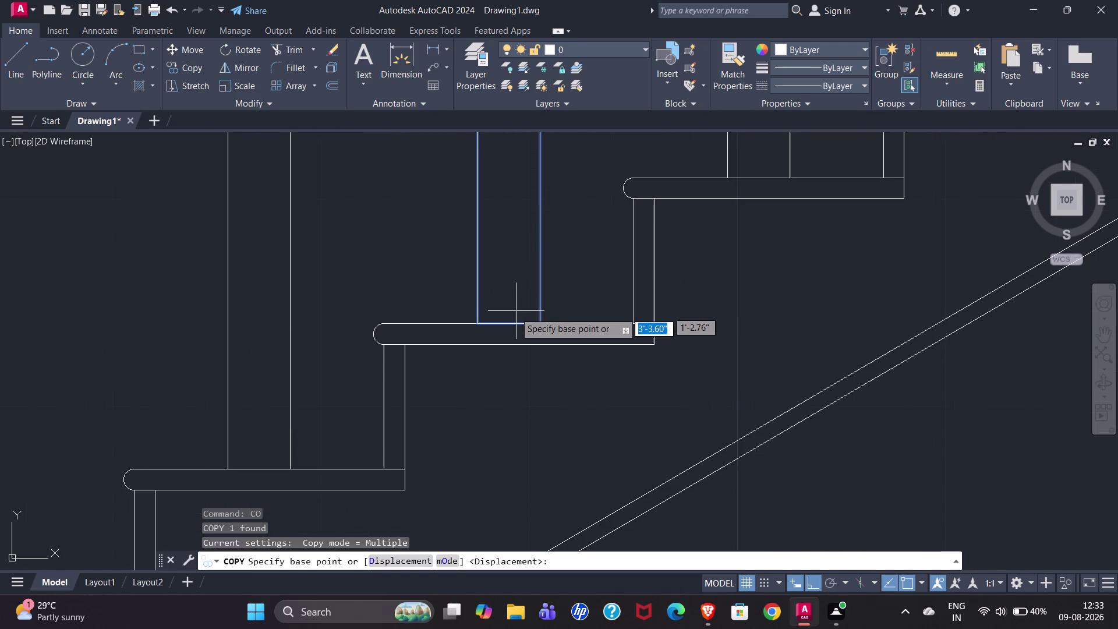
click(511, 321)
scroll(down, 3)
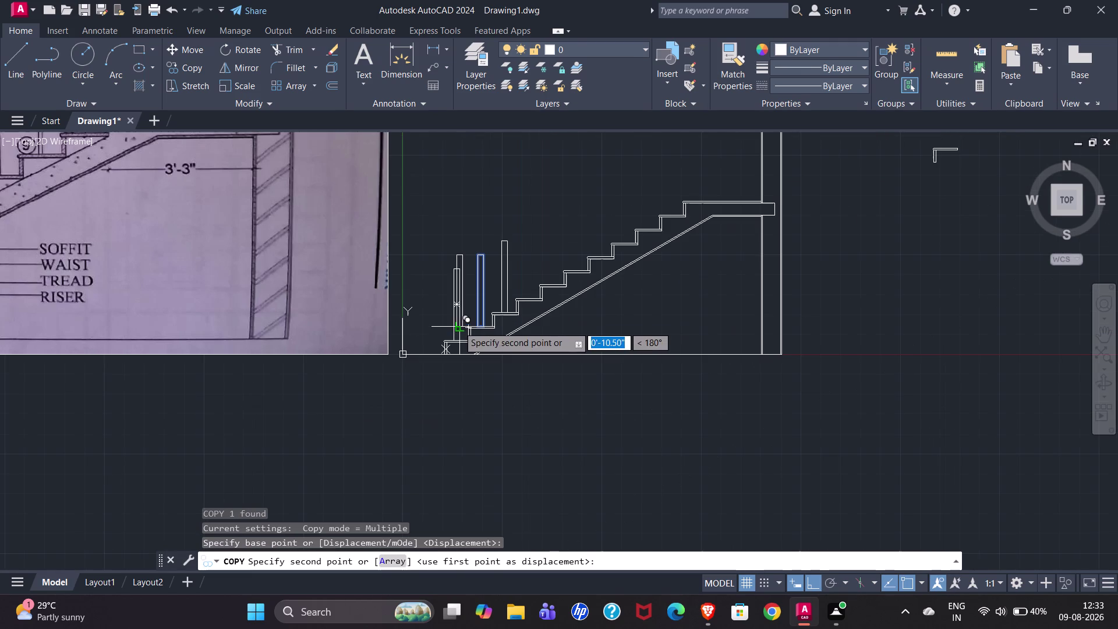
scroll(down, 3)
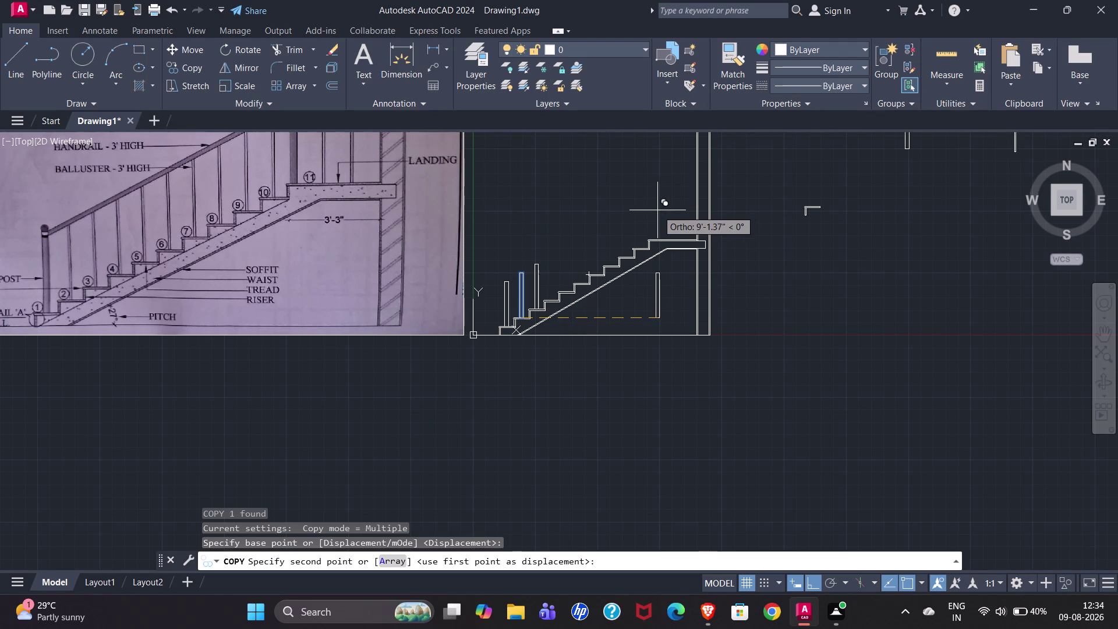
scroll(up, 3)
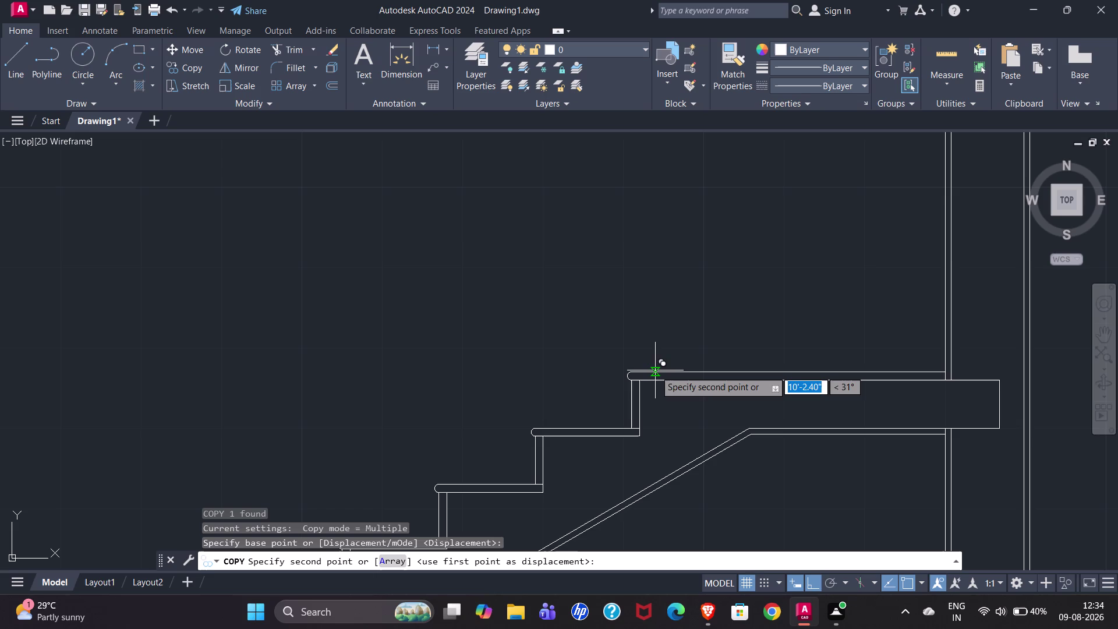
click(655, 370)
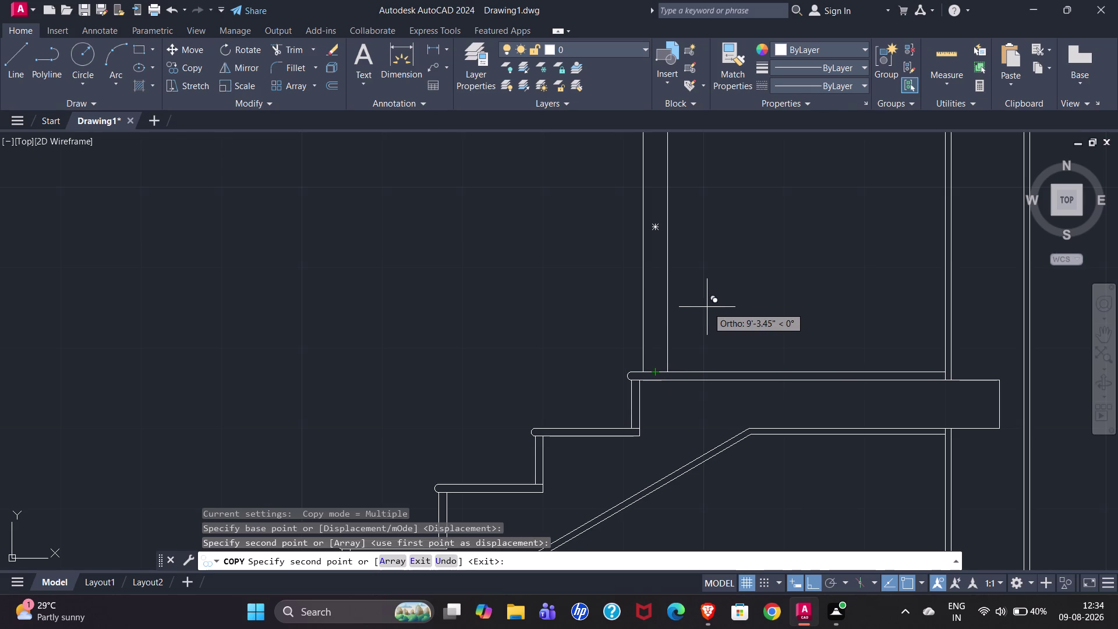
scroll(down, 3)
scroll(down, 3)
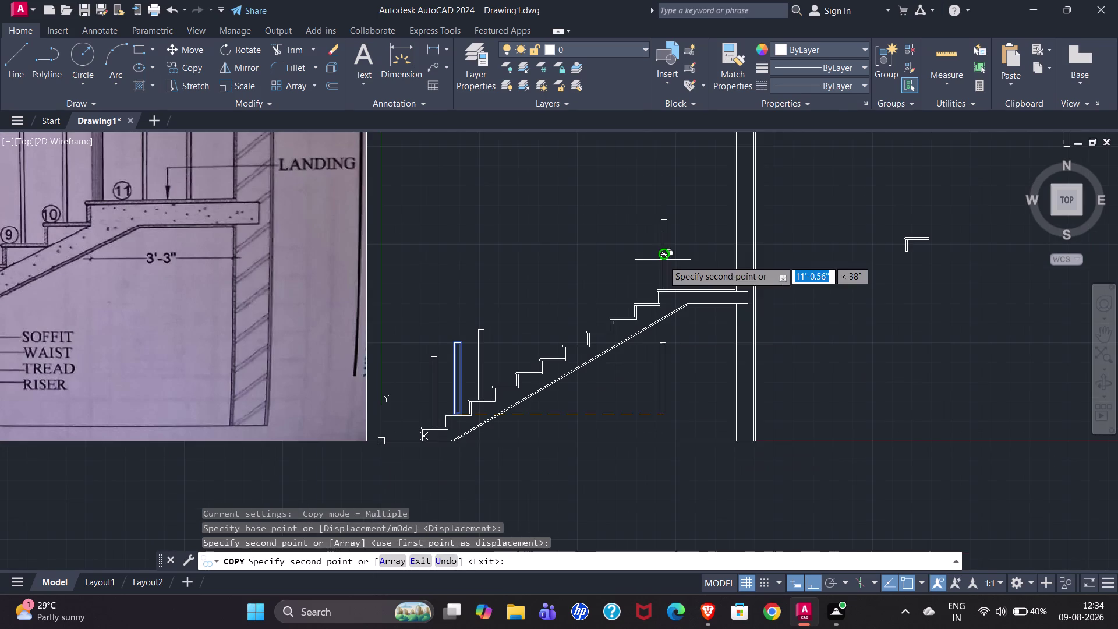
key(Escape)
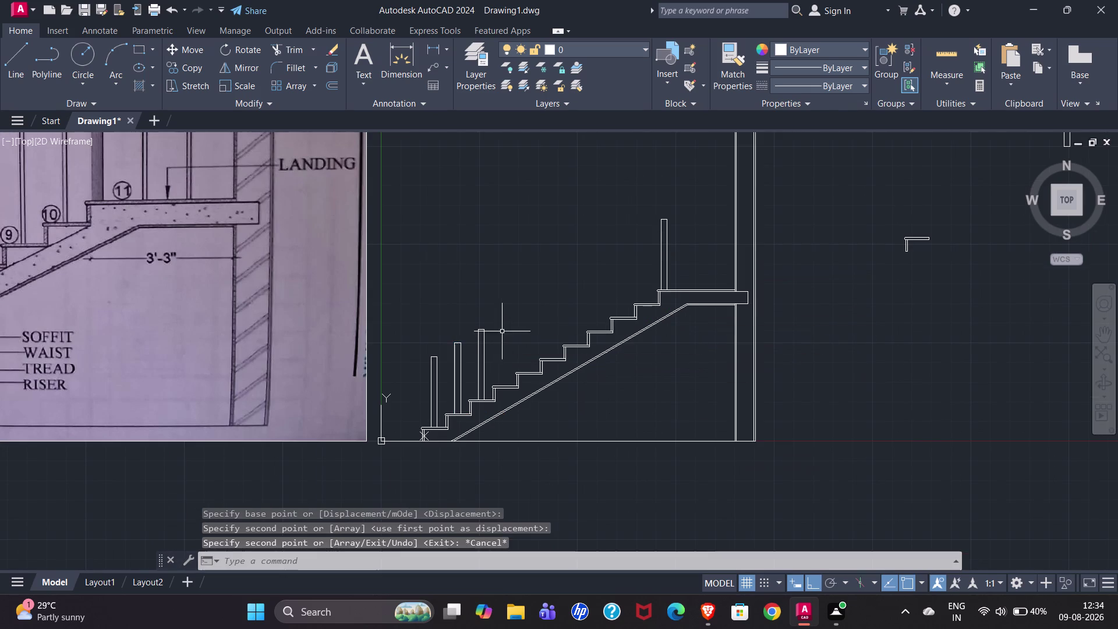
drag(506, 331, 454, 360)
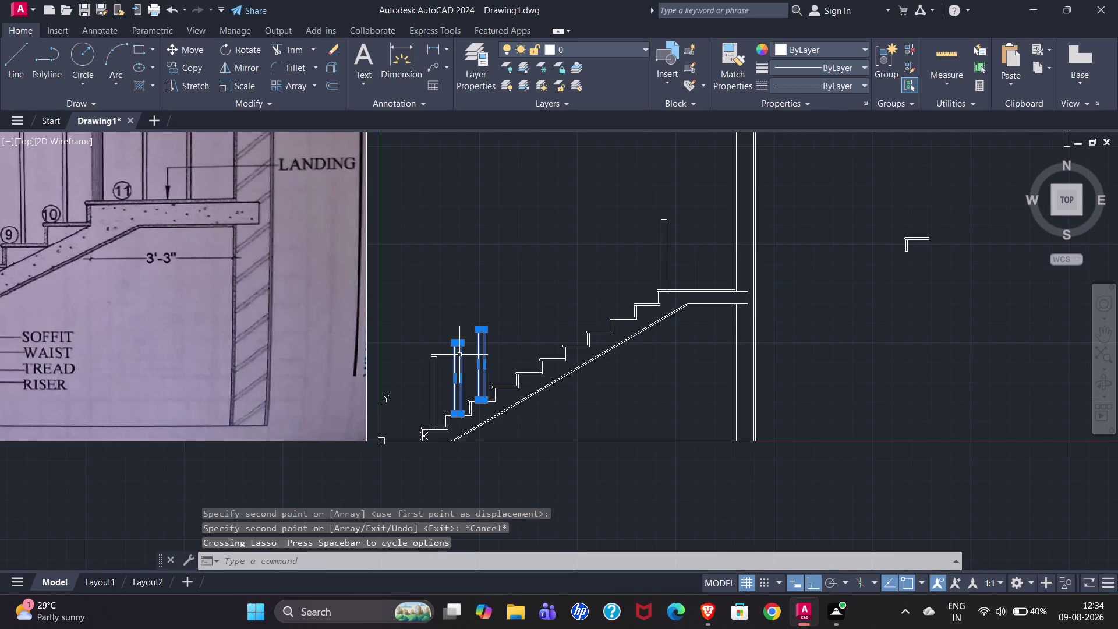
Delete the two surplus lower balusters, then start copying the spare right rectangle.
key(Delete)
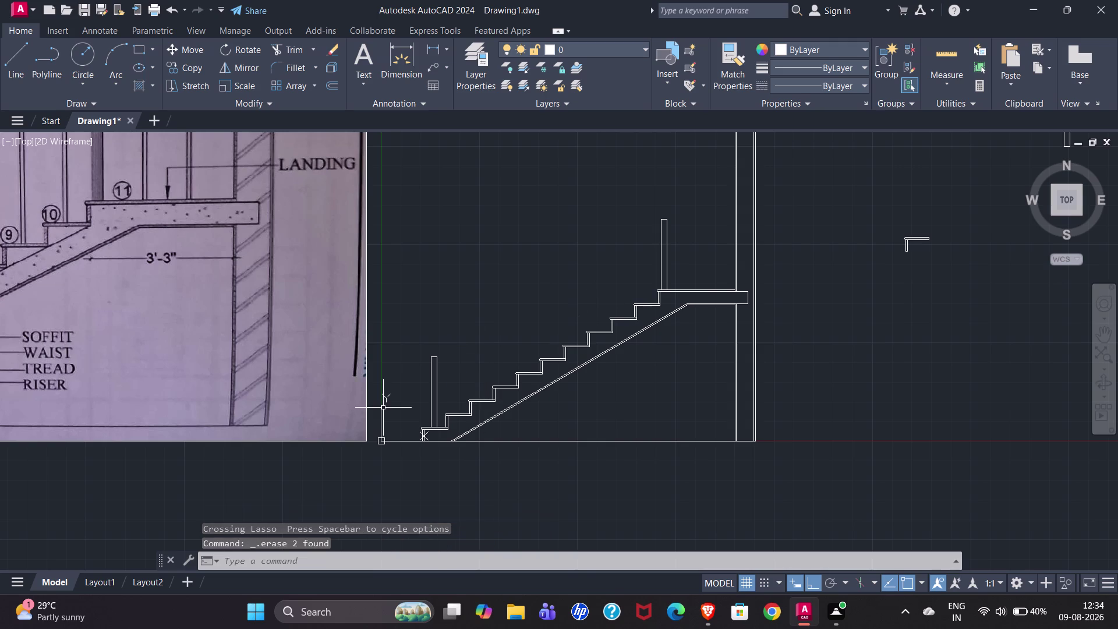
scroll(down, 3)
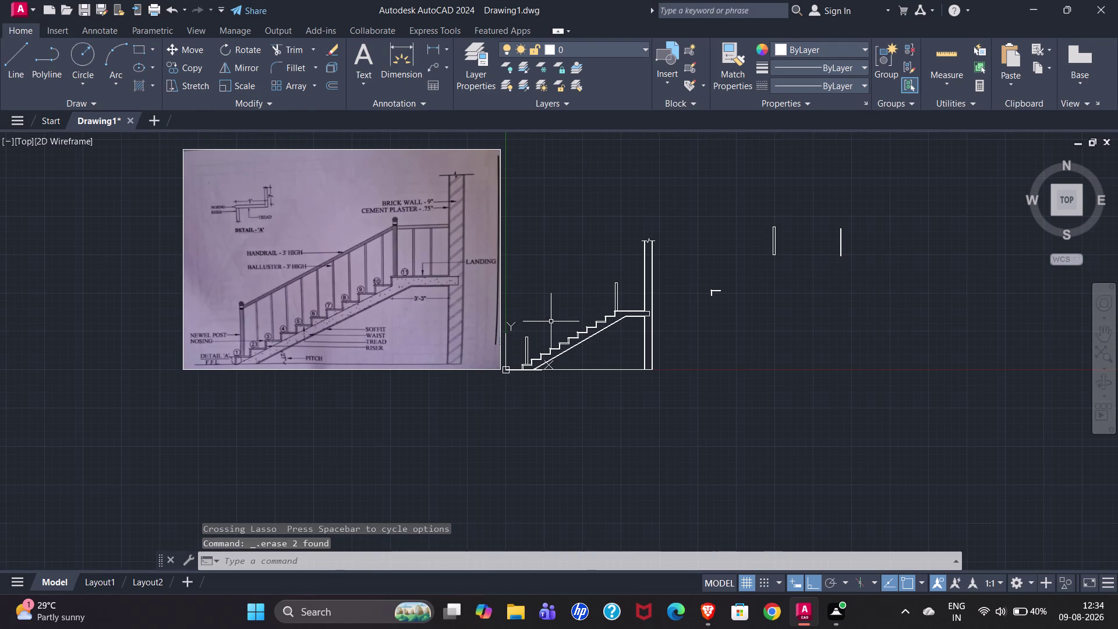
click(832, 225)
click(865, 279)
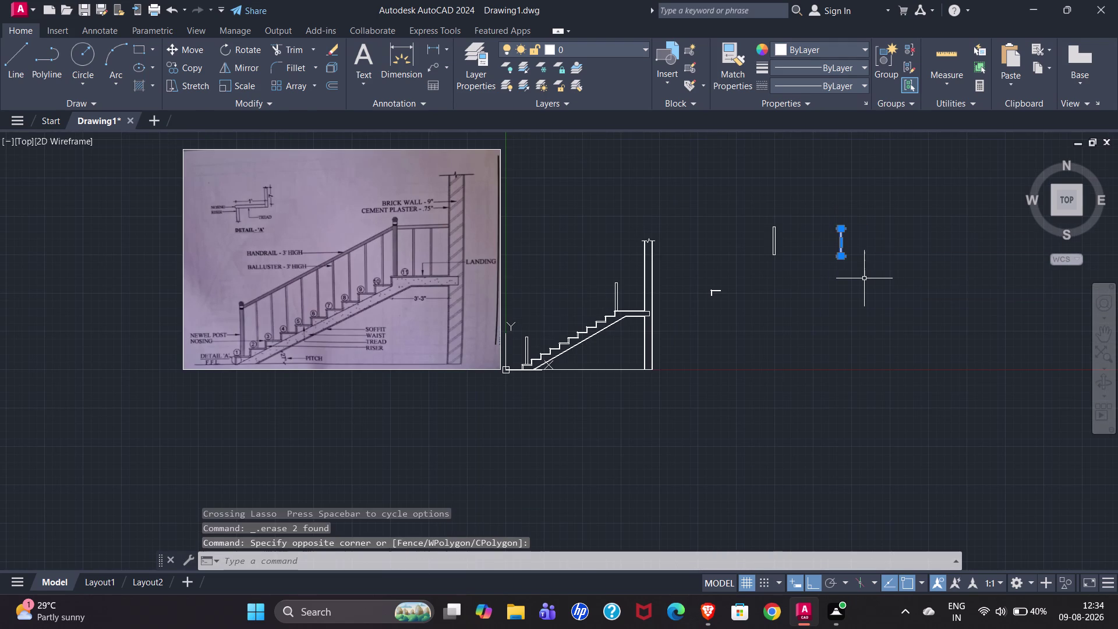
key(c)
key(o)
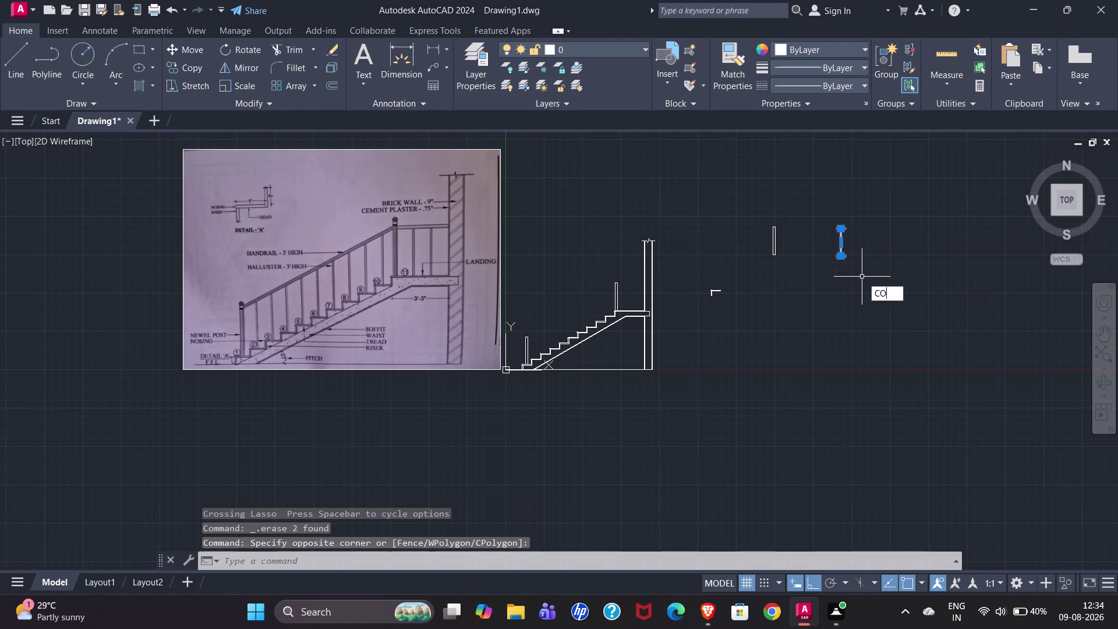
key(Return)
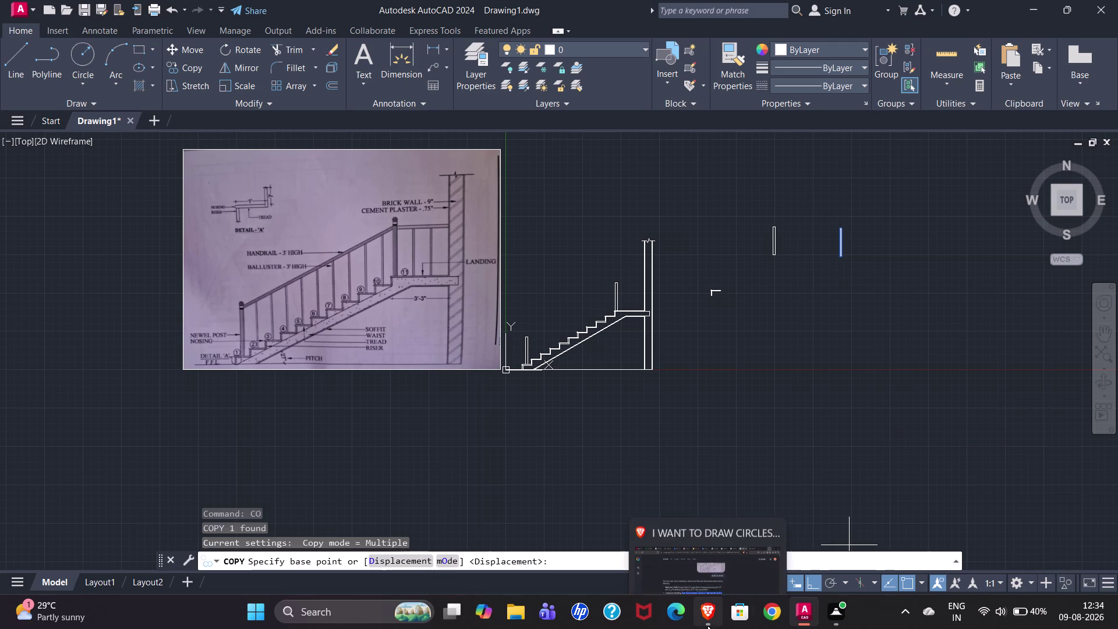